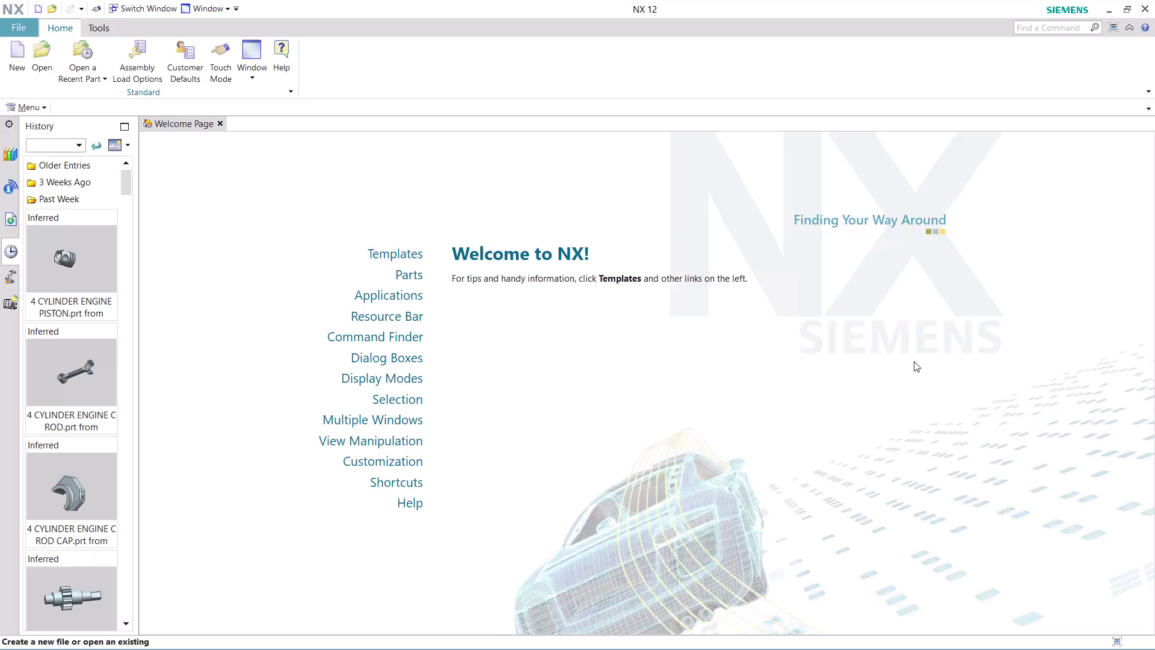
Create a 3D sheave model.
Find Record Journal via the command search 'JORNAL' and acknowledge the recording warning.
click(1062, 25)
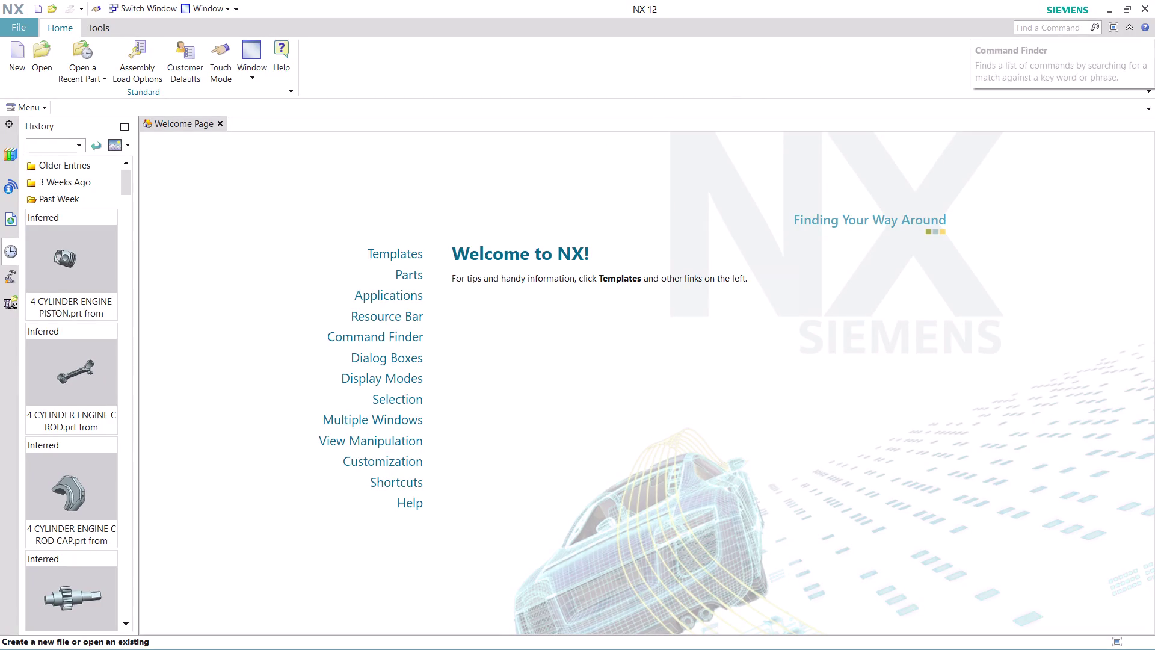
text(JO)
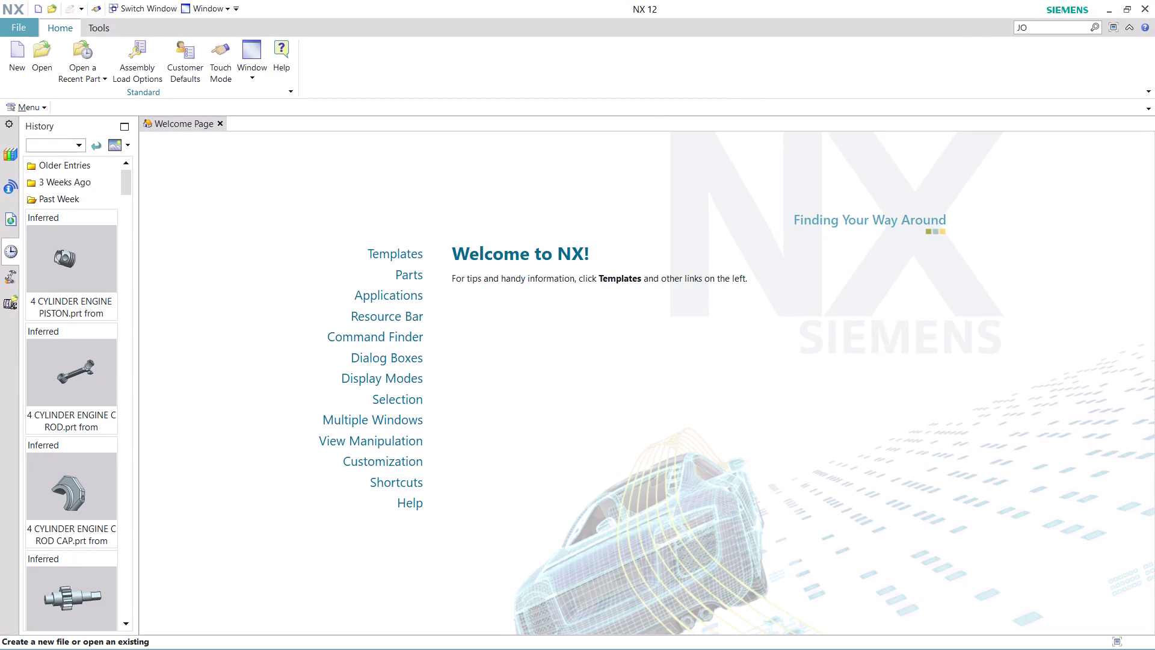
text(RNAL)
key(Return)
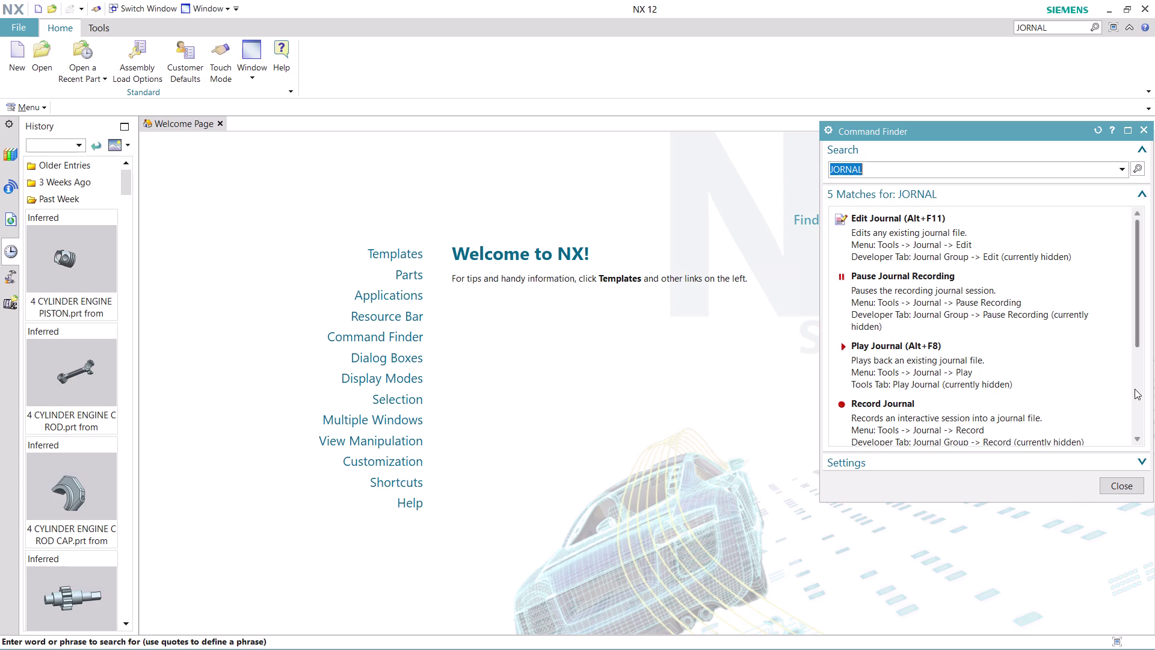
scroll(down, 3)
click(932, 353)
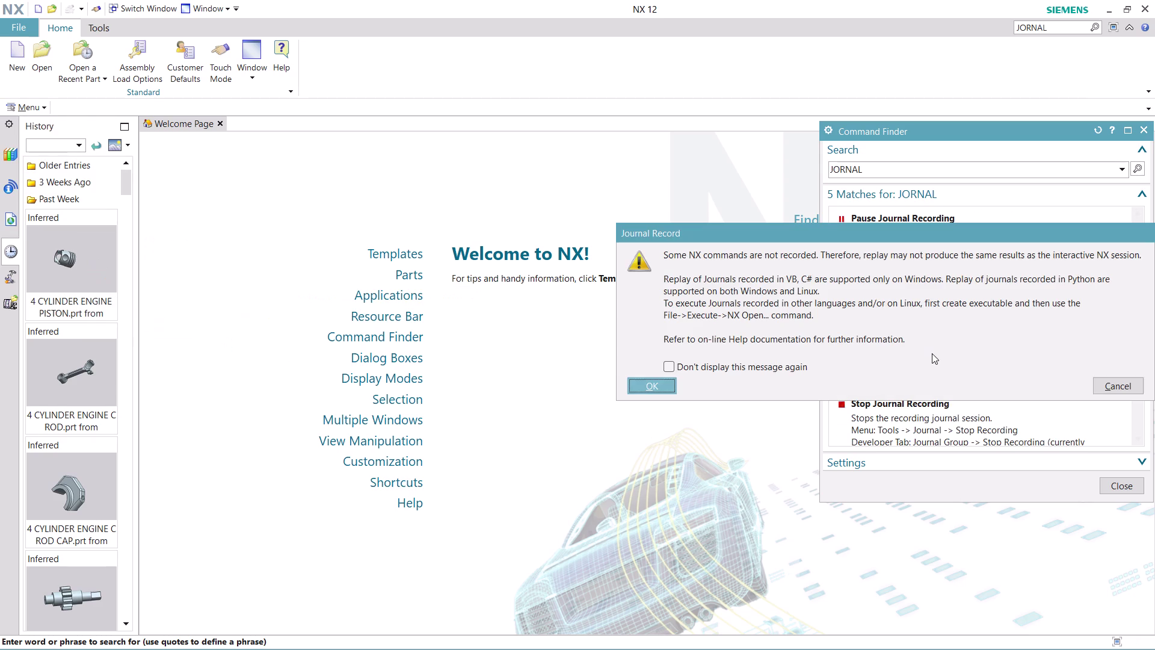
click(634, 389)
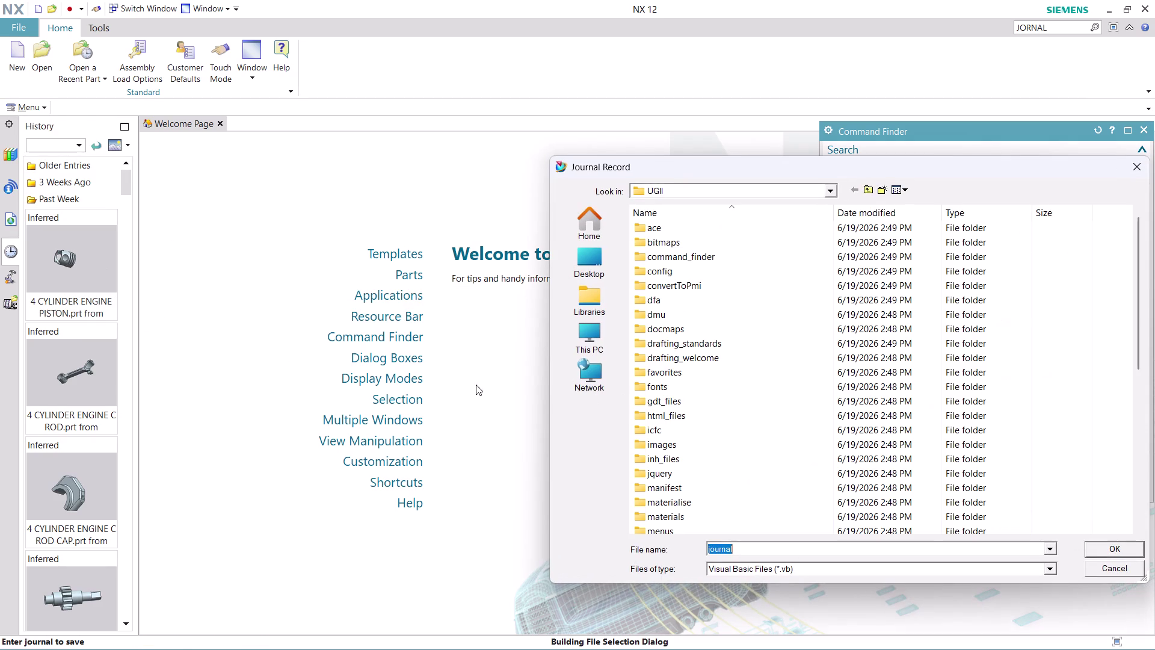
Save the journal as 'ASSEMBLY 11 PART 1' in Desktop's nx-cad drawing files folder.
click(600, 254)
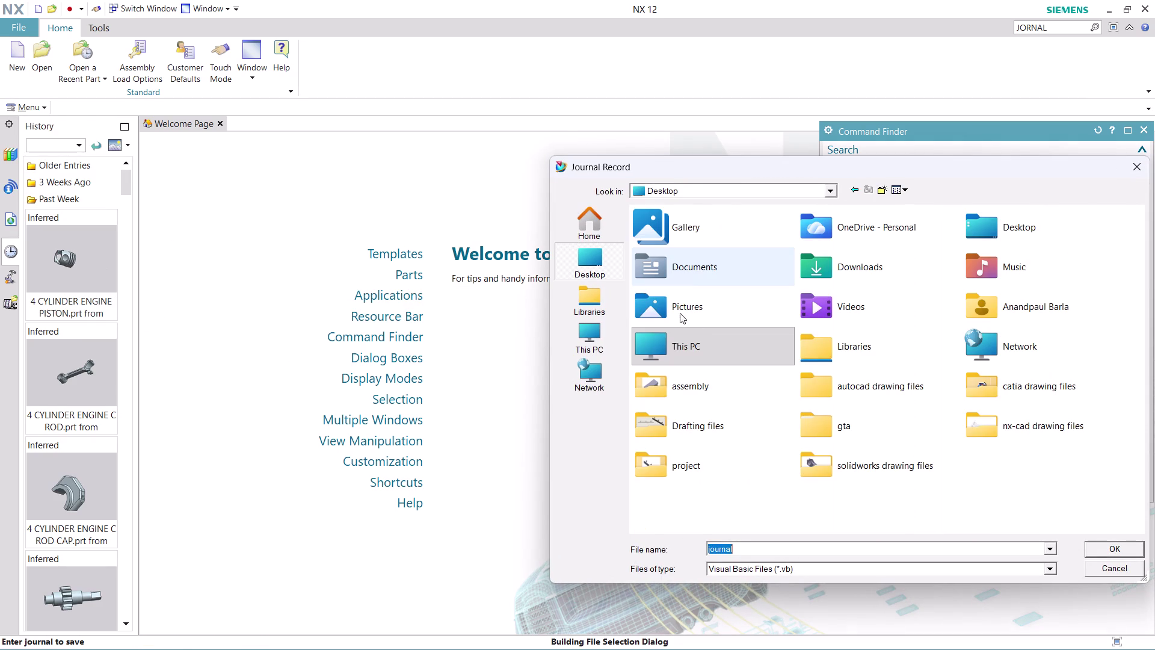
double_click(1058, 420)
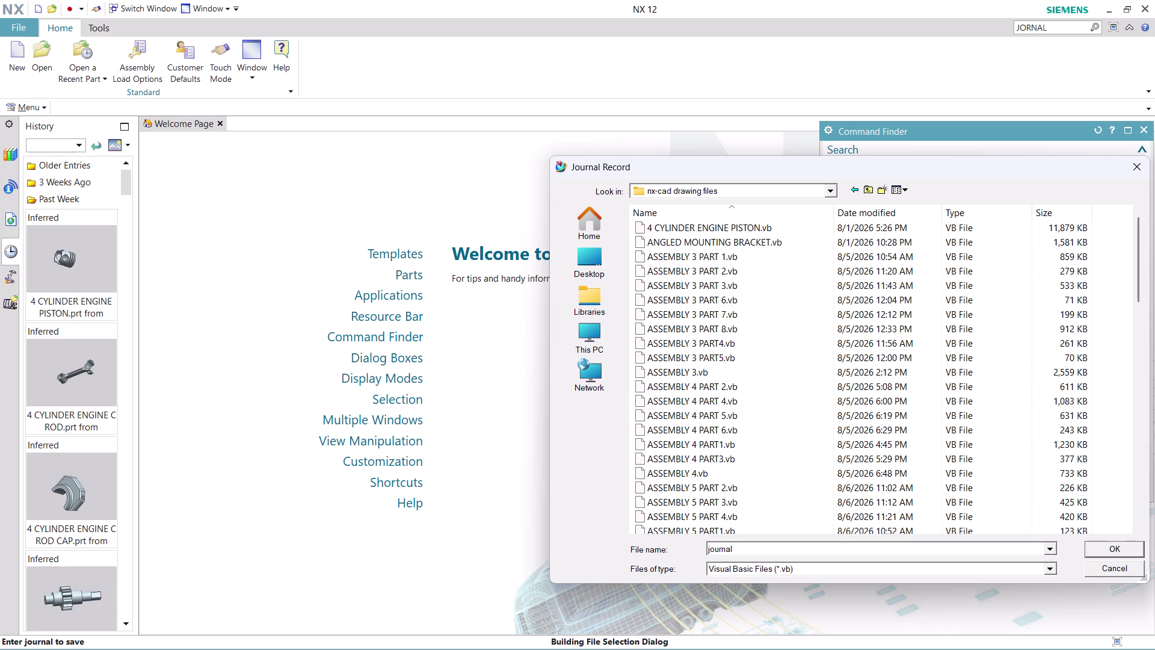
click(756, 546)
text(ASS)
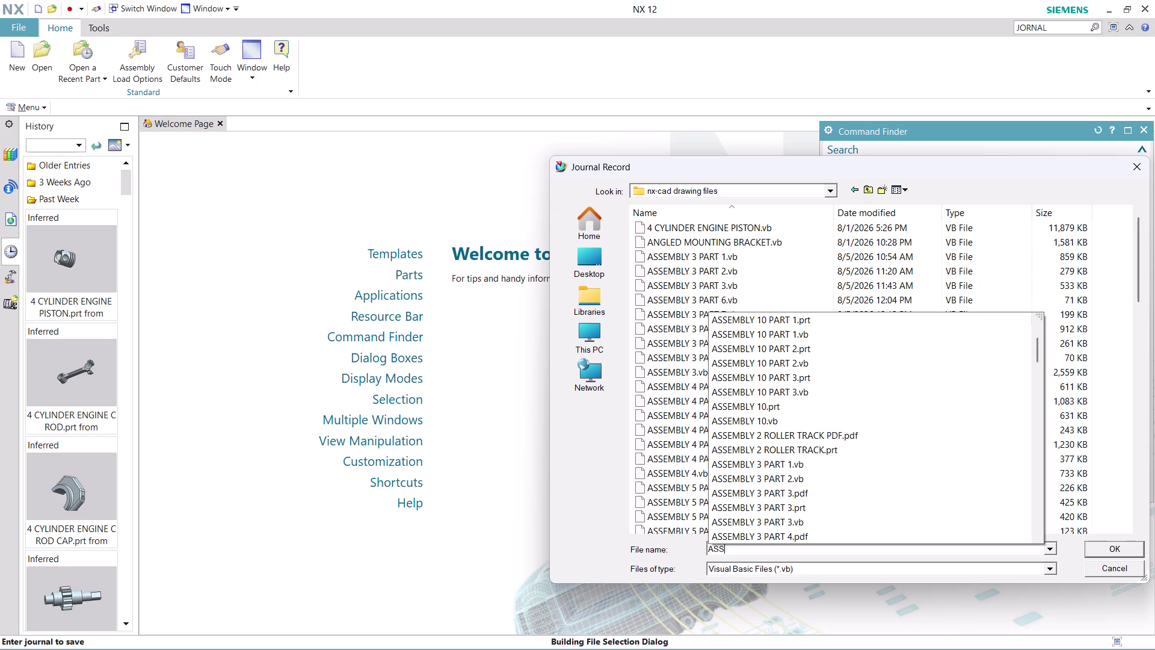
text(EMBLY)
key(space)
text(11)
key(space)
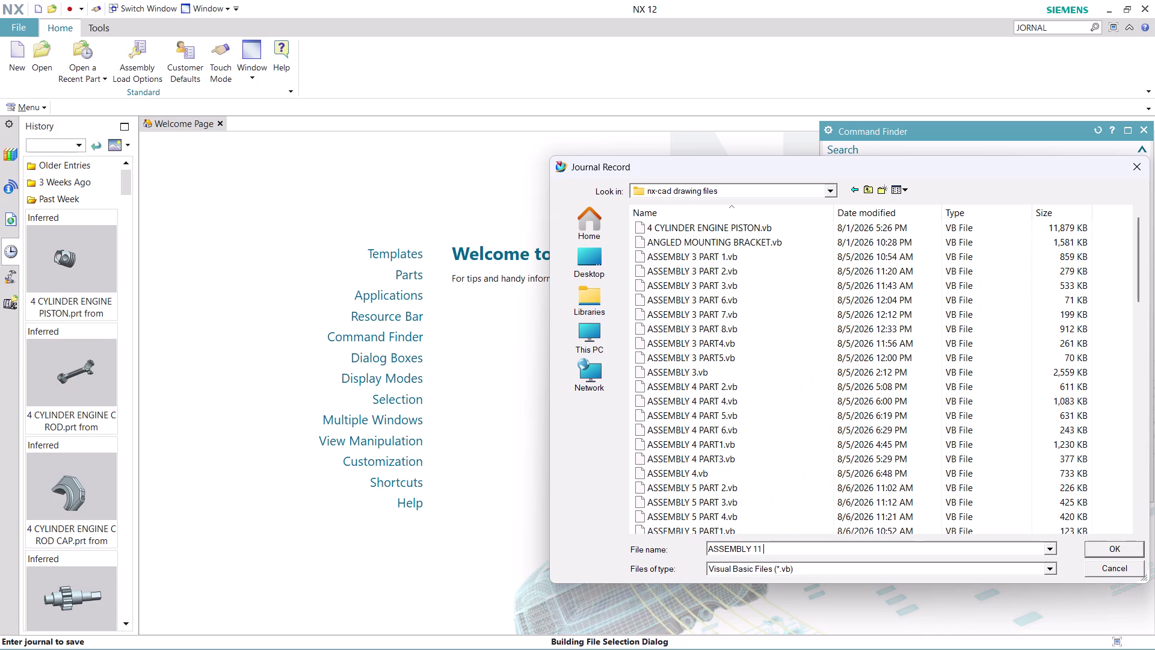
text(PART)
key(space)
key(1)
key(Return)
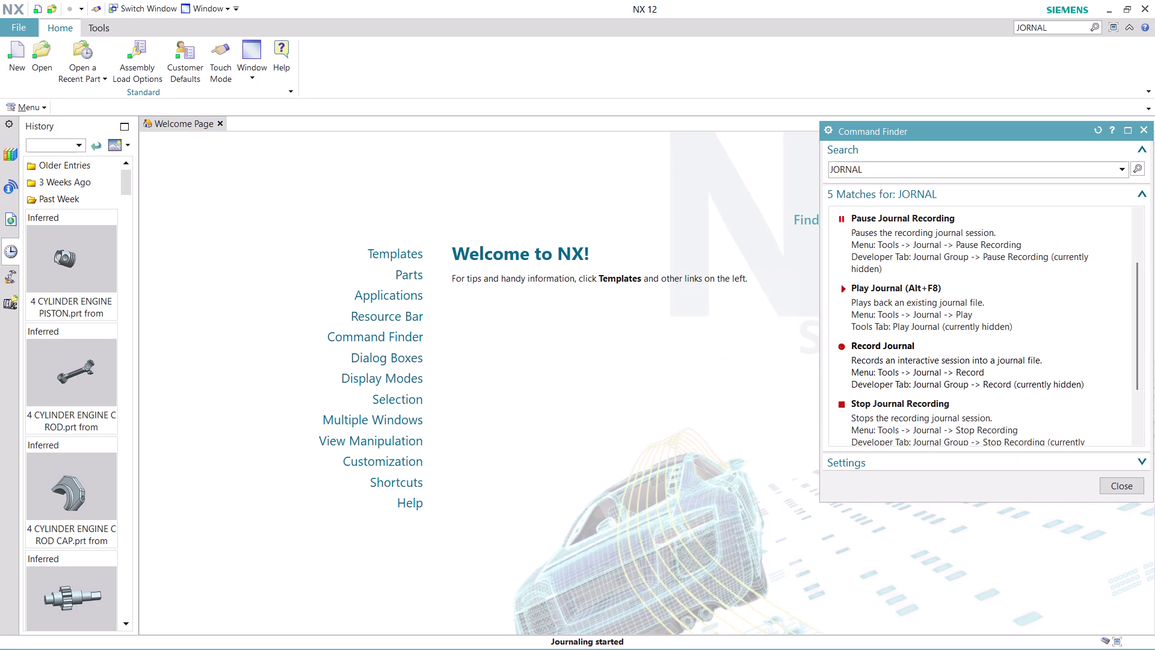
click(1121, 483)
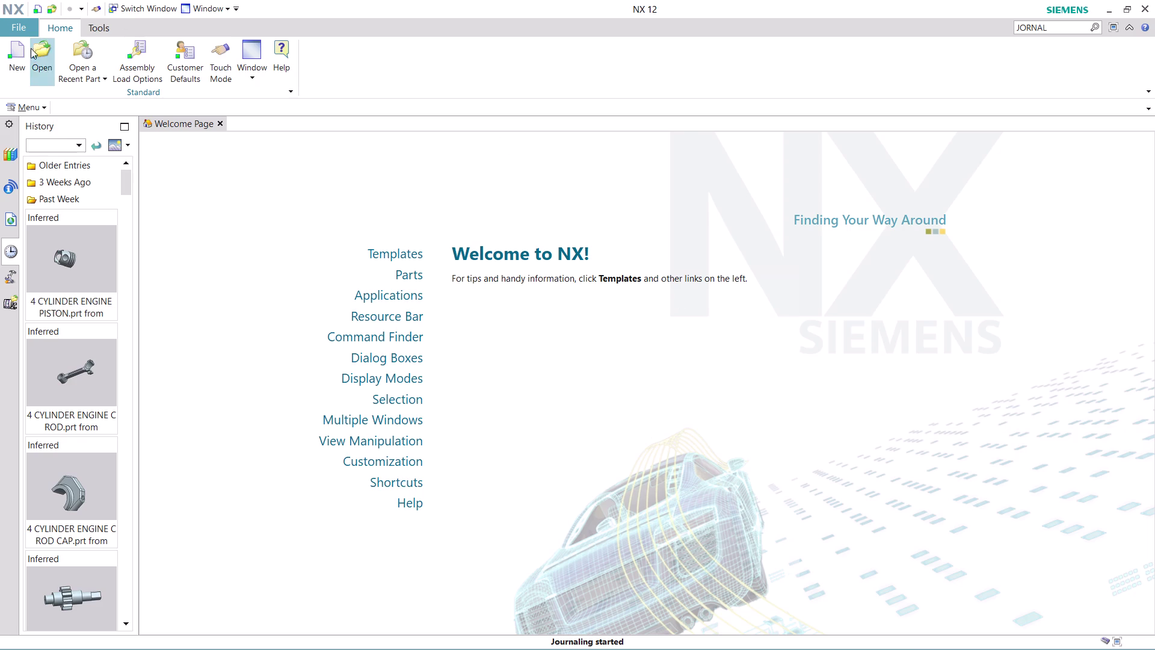
Create a new millimetre part, model1.prt, from the Model template.
click(13, 65)
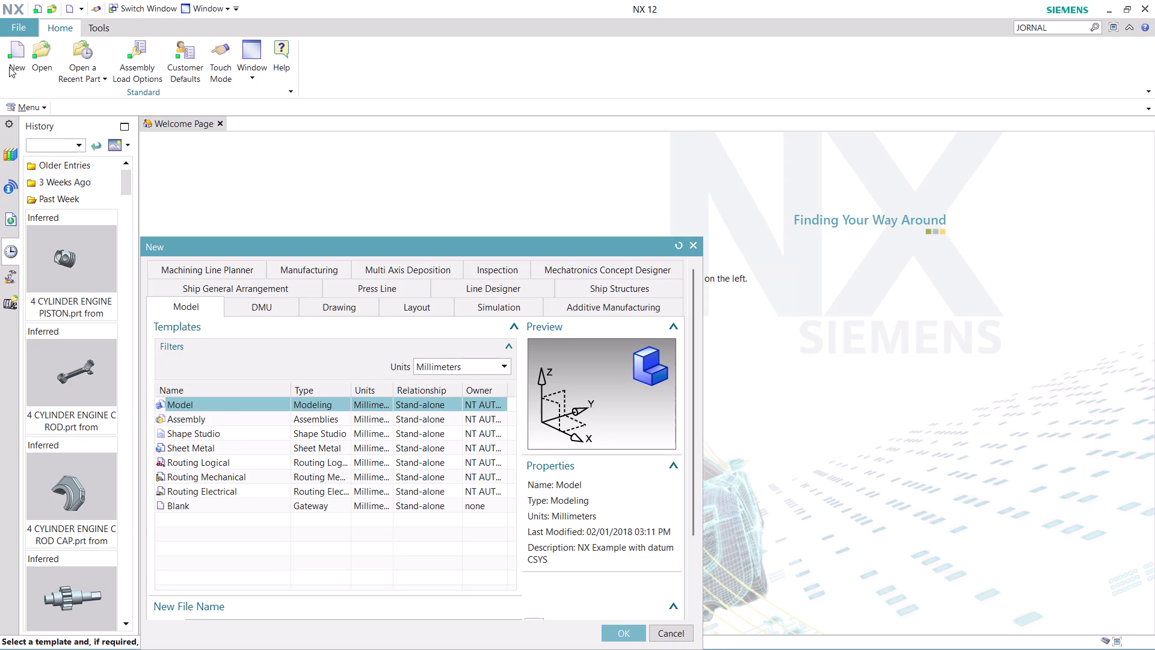
click(628, 632)
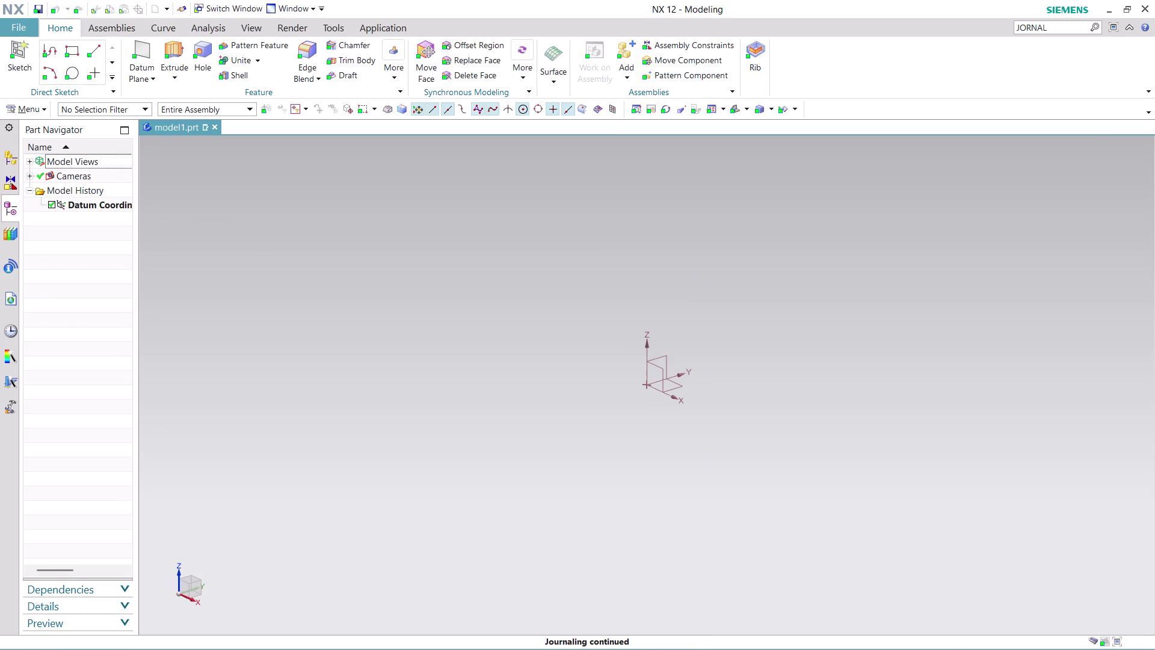
click(36, 113)
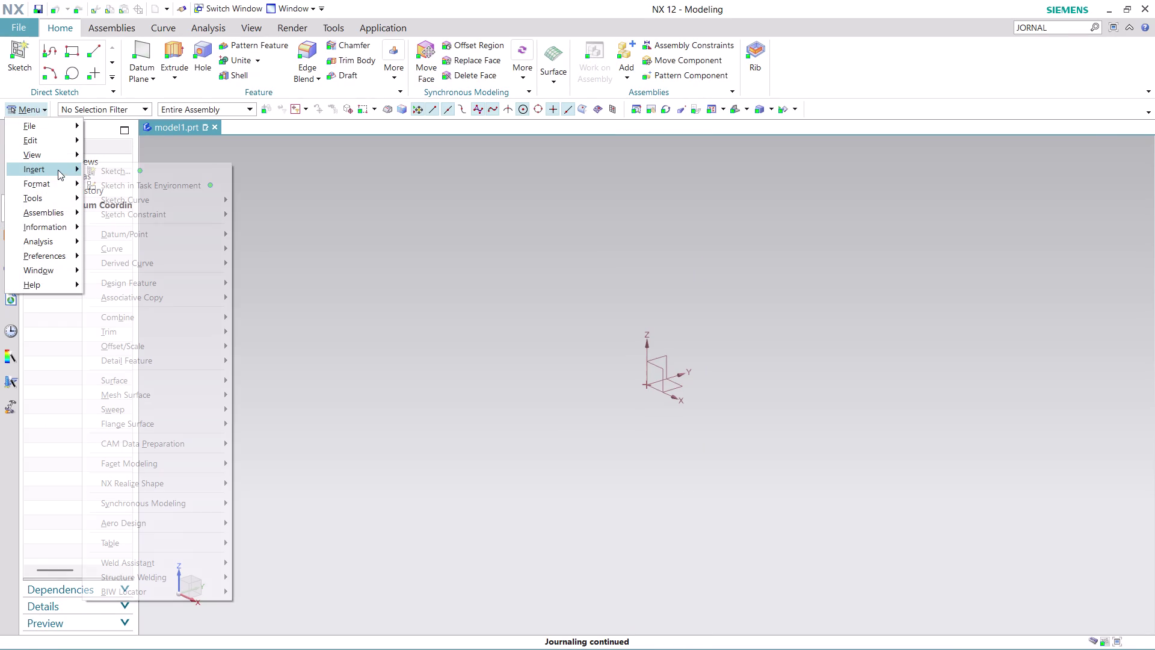
Create a sketch on the XY plane with its origin at the datum origin.
click(137, 181)
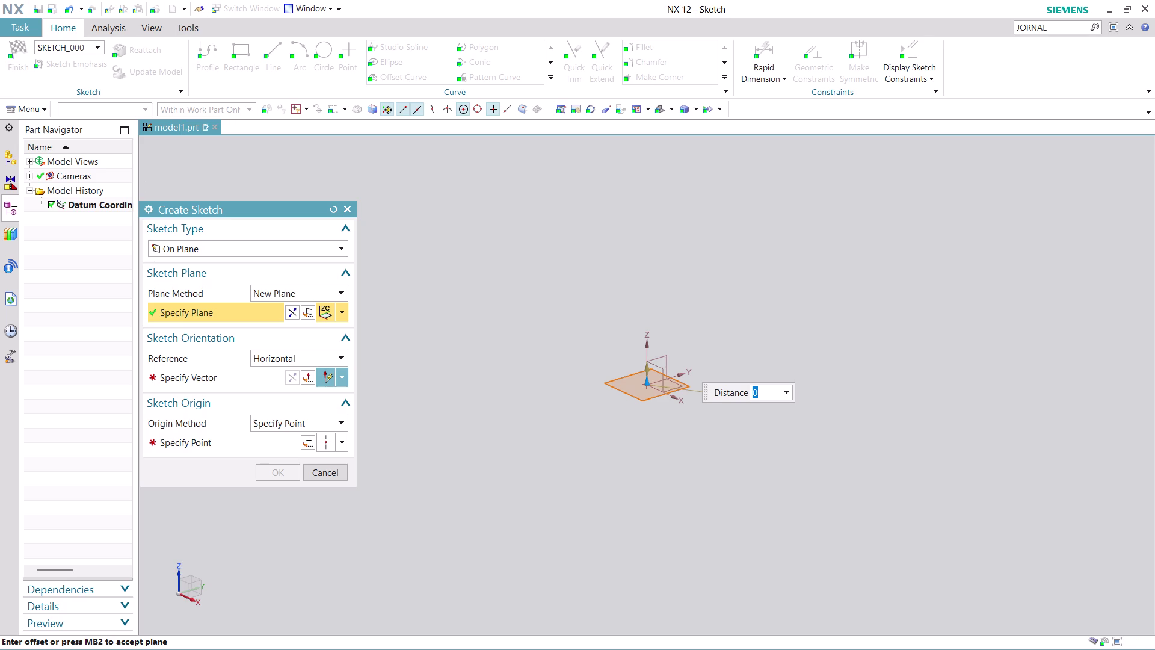
click(346, 306)
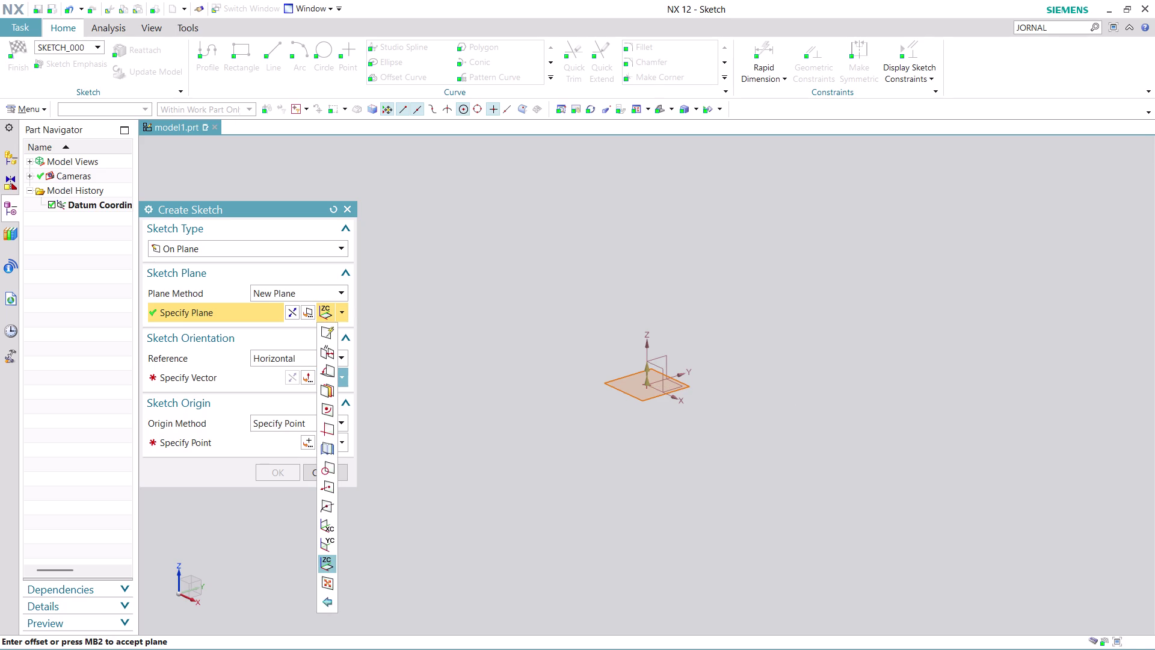
click(229, 382)
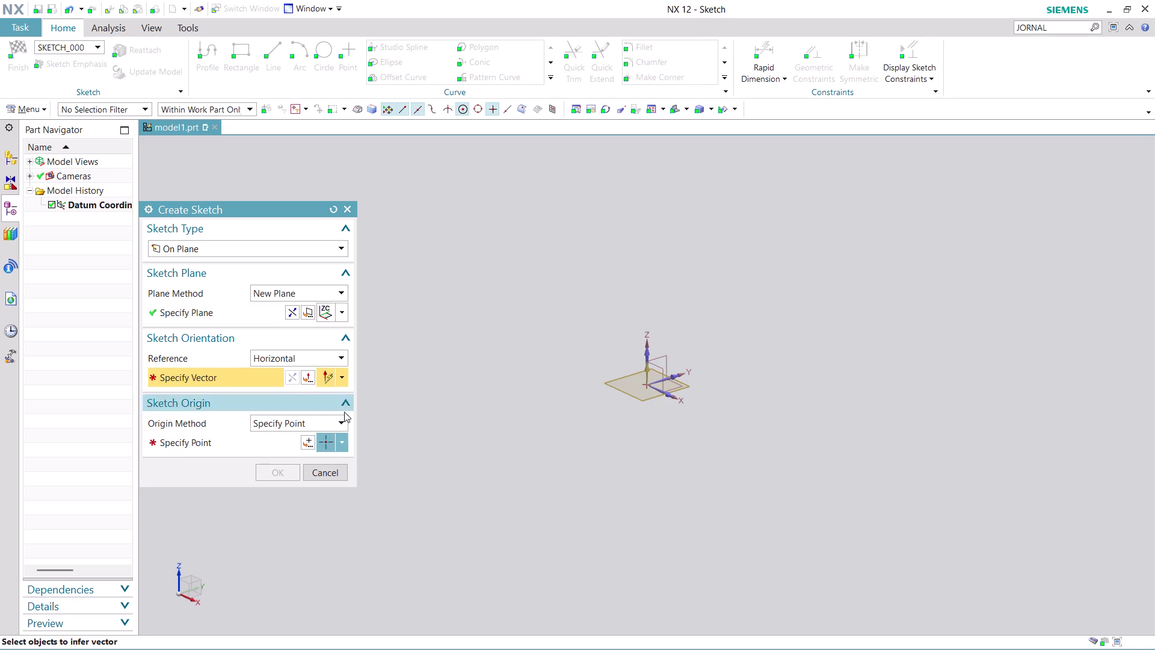
click(677, 376)
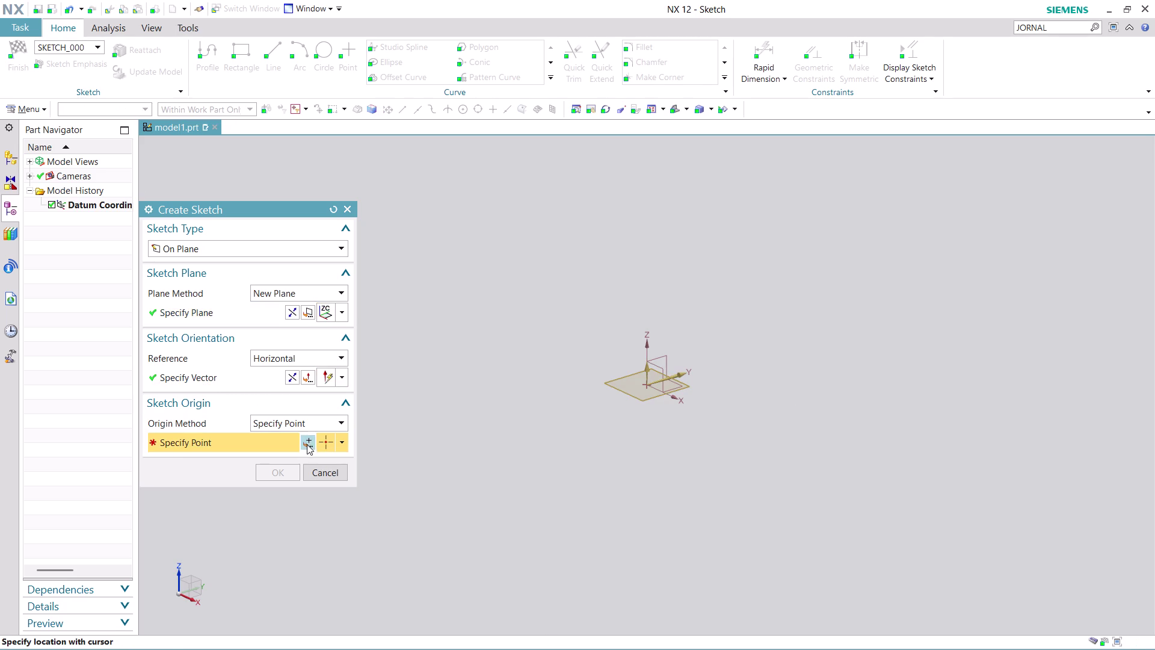
click(306, 443)
click(287, 460)
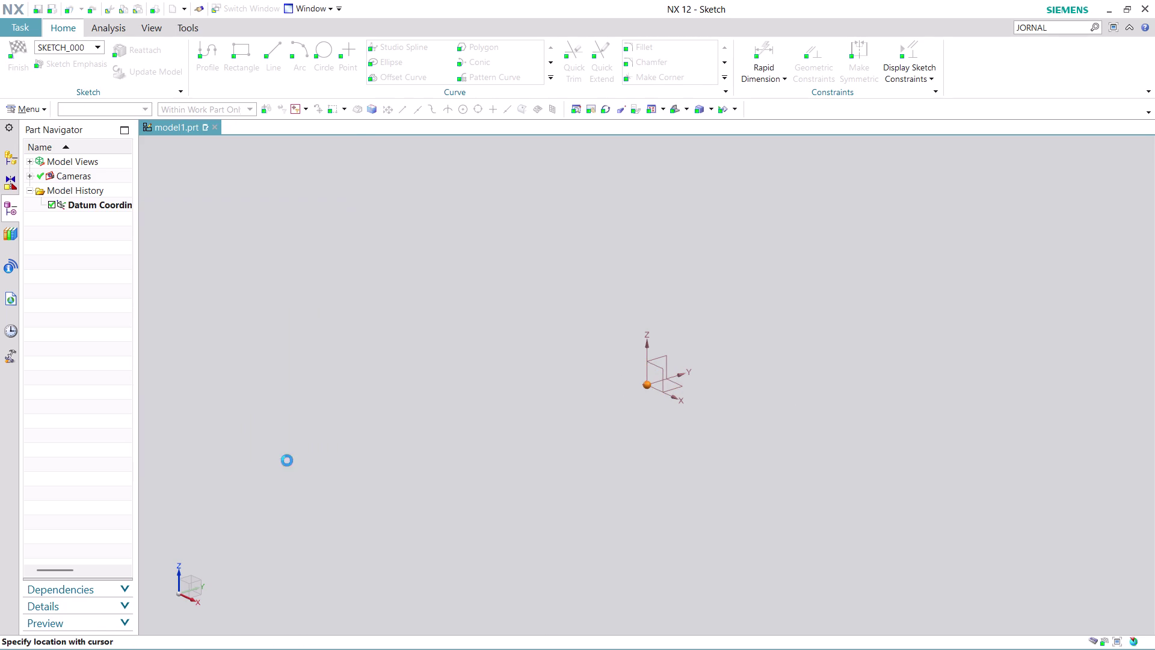
click(272, 475)
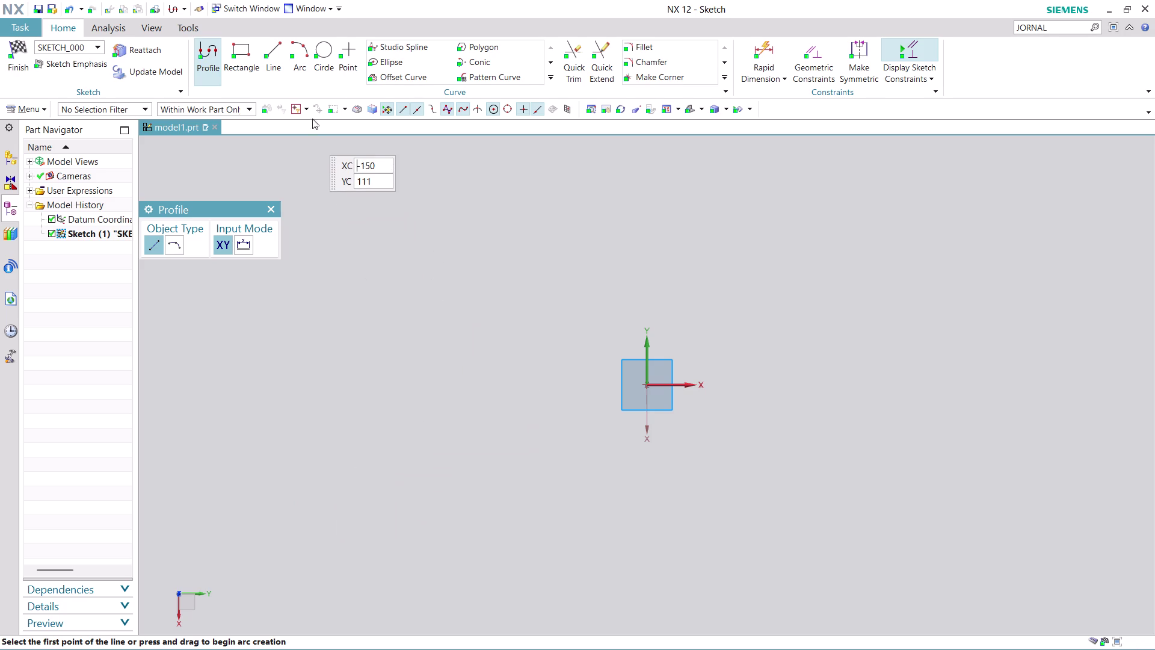
click(323, 56)
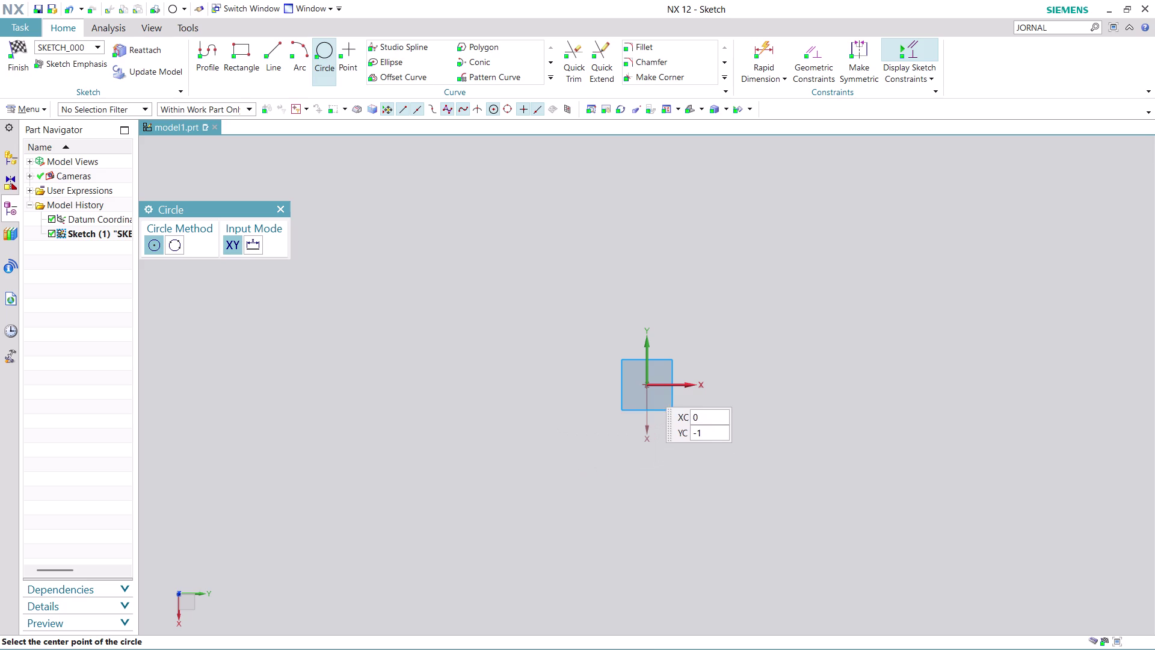
Draw concentric circles of diameter 170 and 176 at the origin and finish the sketch.
click(647, 384)
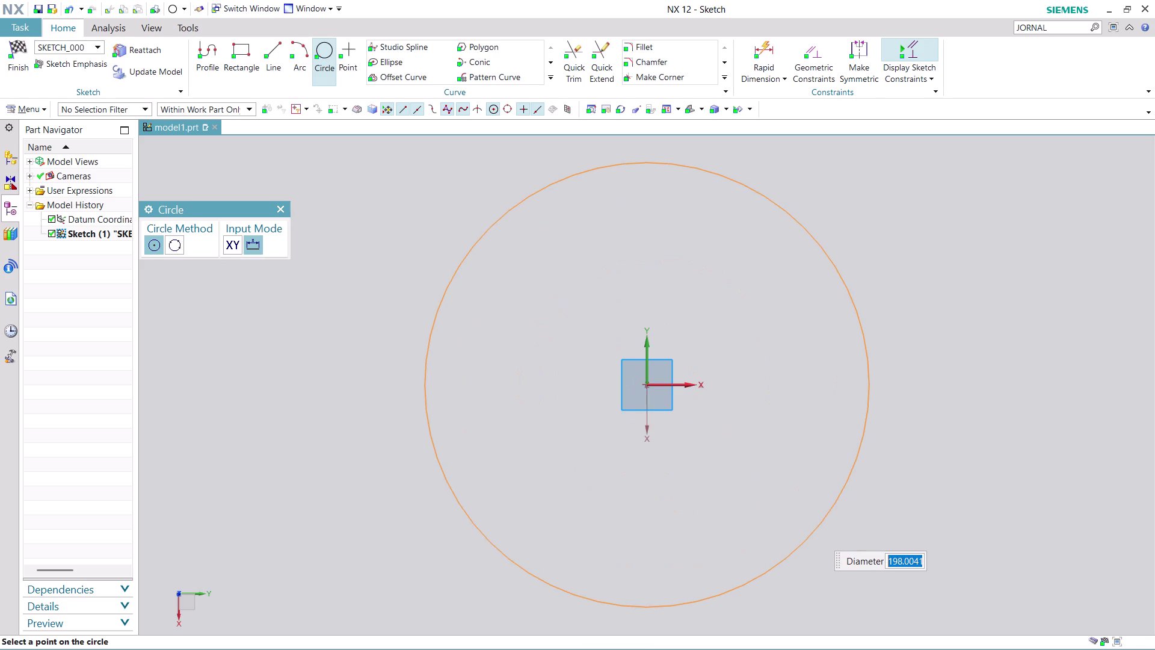
text(170)
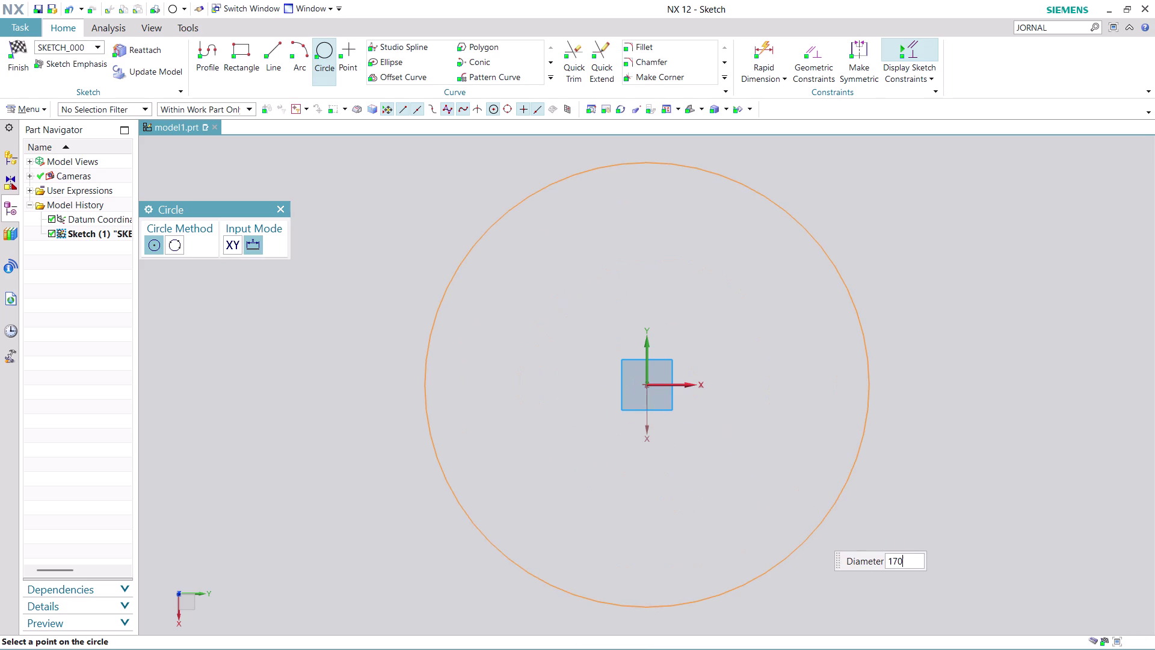
key(Return)
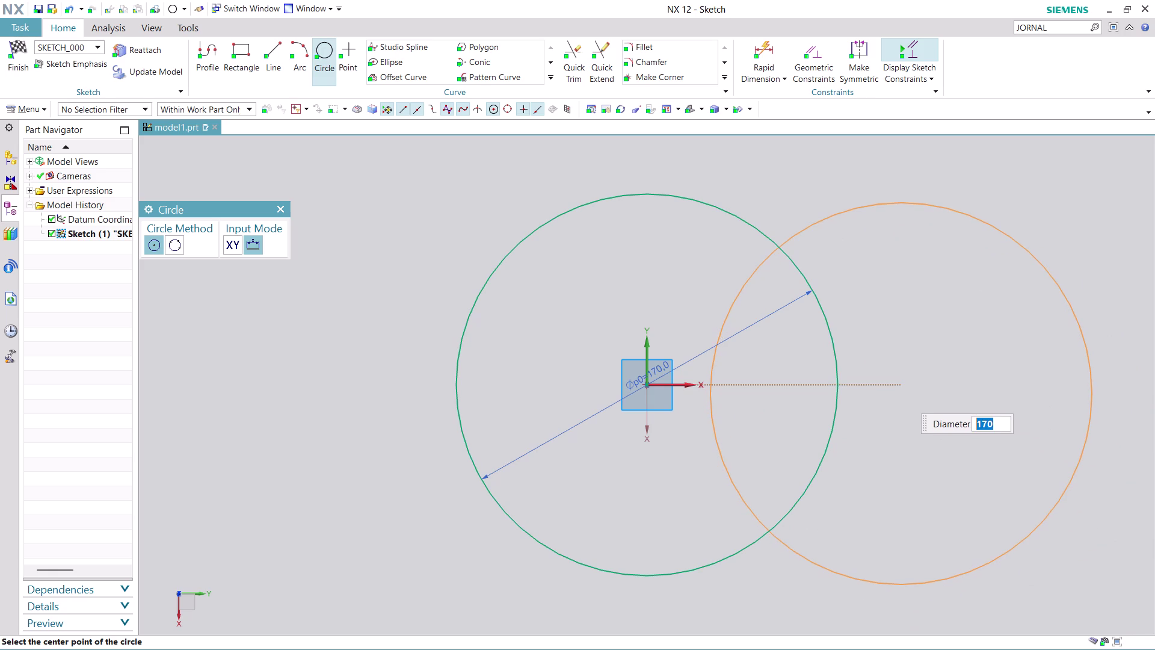
key(1)
text(76)
key(Return)
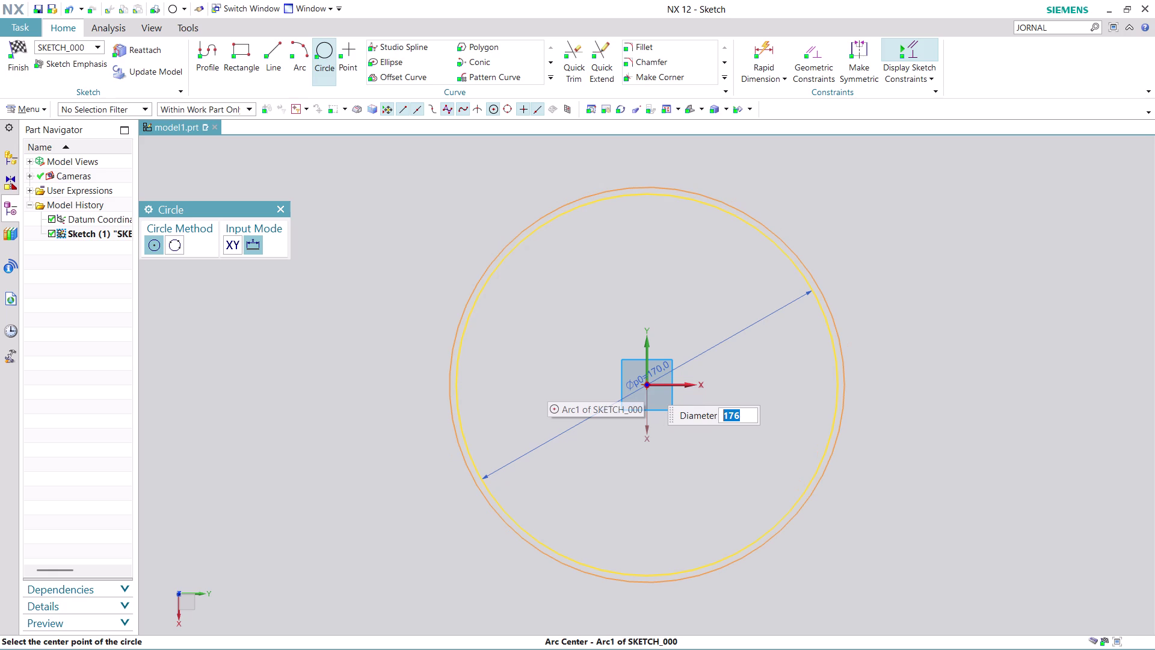
click(646, 383)
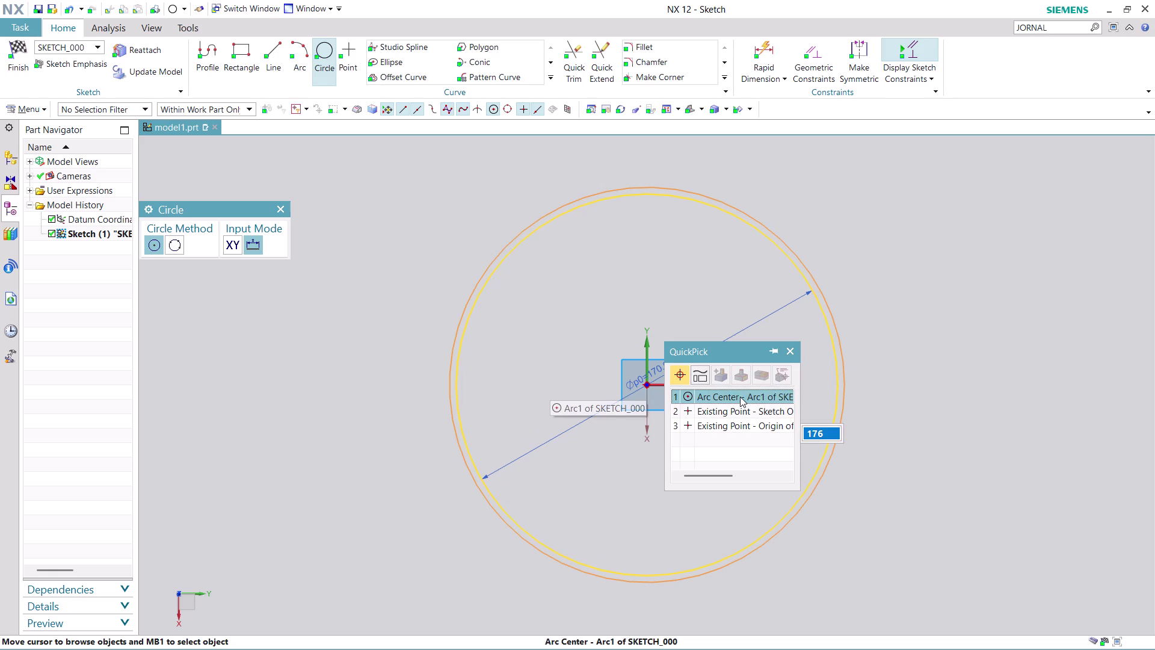
click(740, 396)
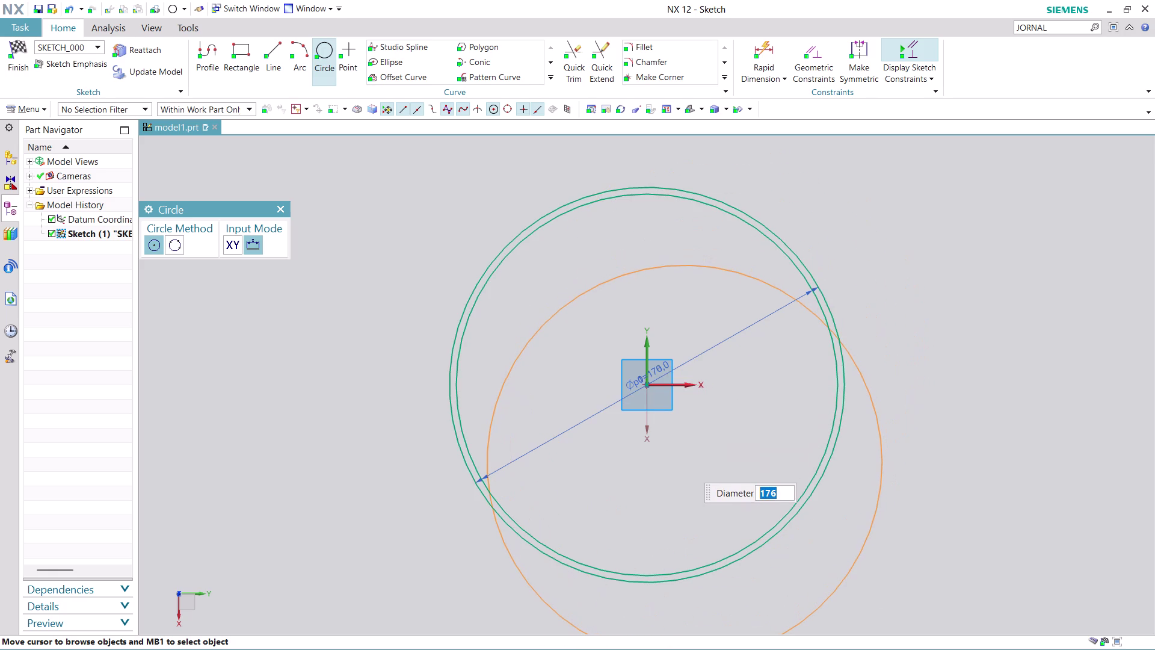
key(Escape)
key(Escape)
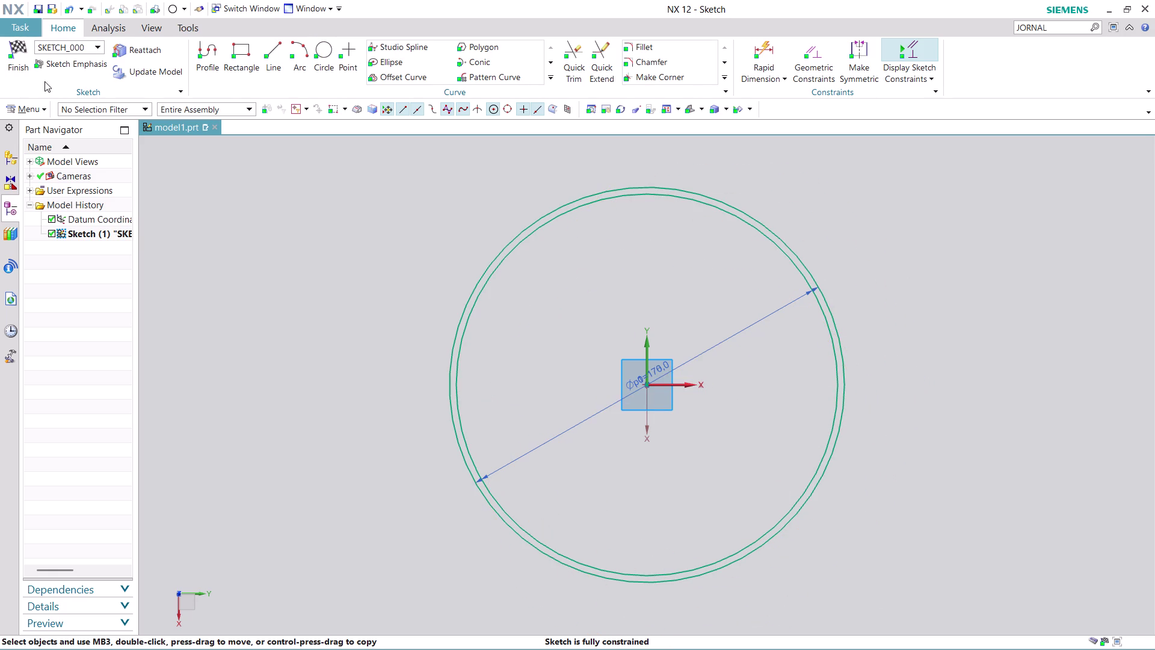
click(24, 70)
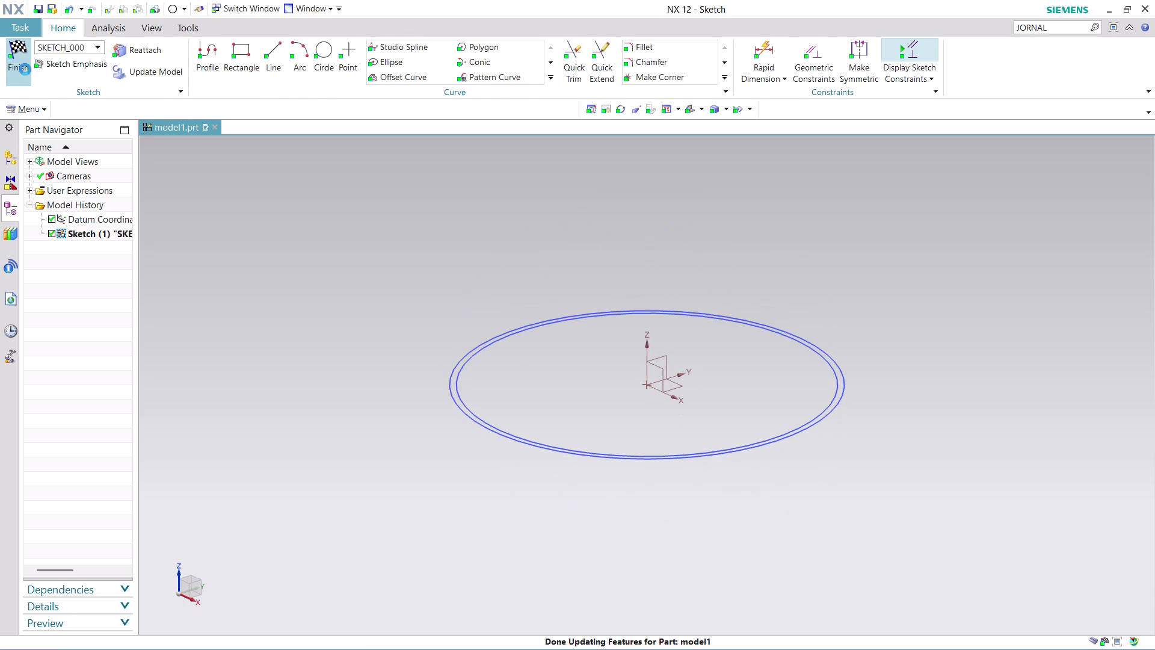
click(169, 48)
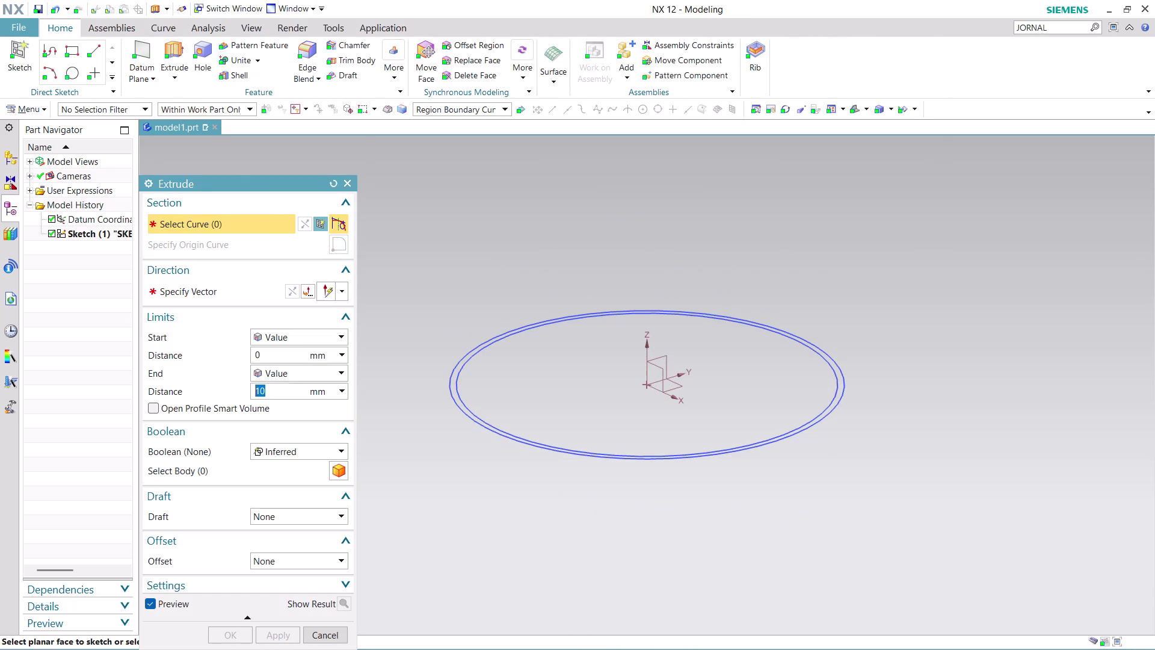
Select the Ø170 inner circle and set the extrusion end to Symmetric Value.
middle_drag(761, 239, 734, 309)
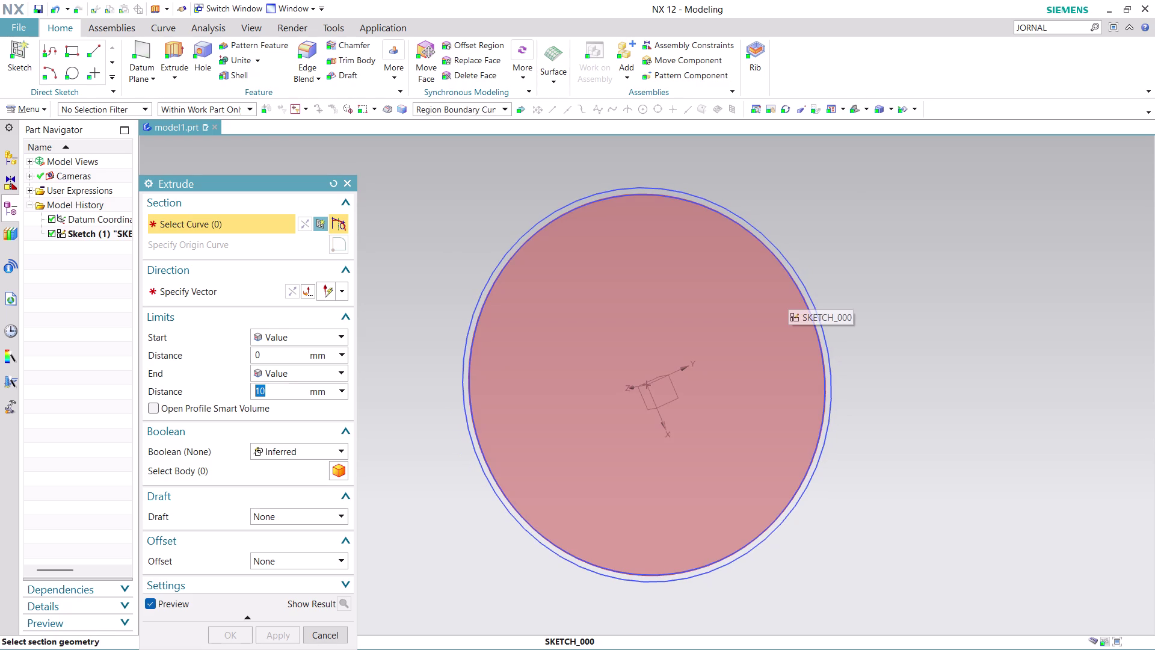
click(789, 293)
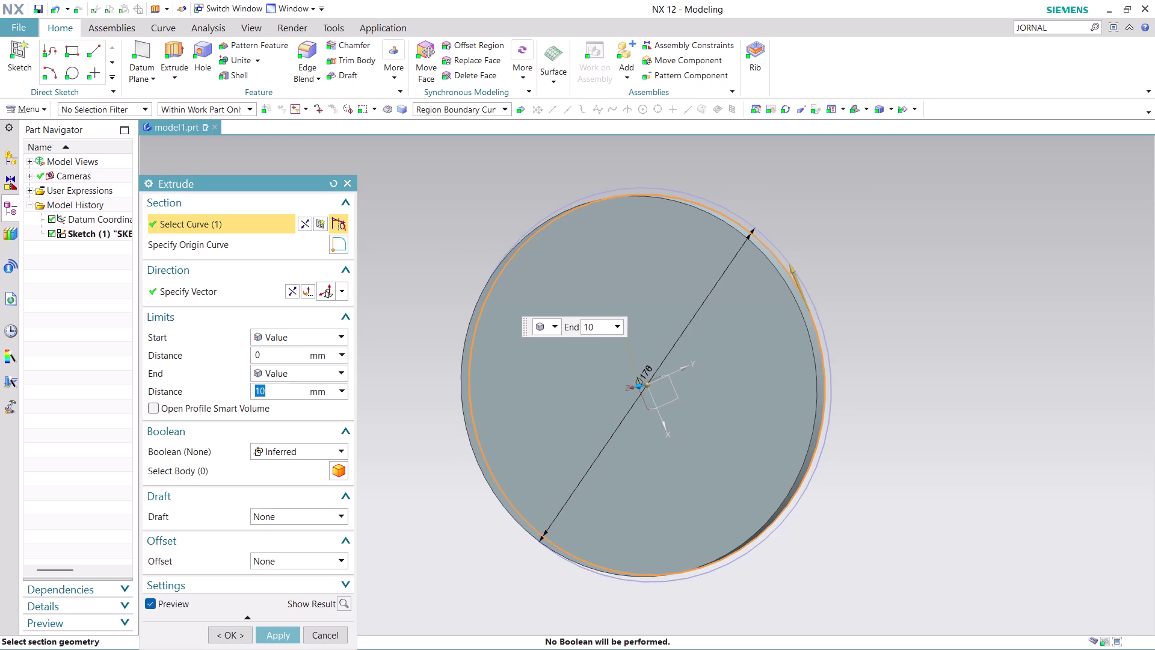
click(341, 370)
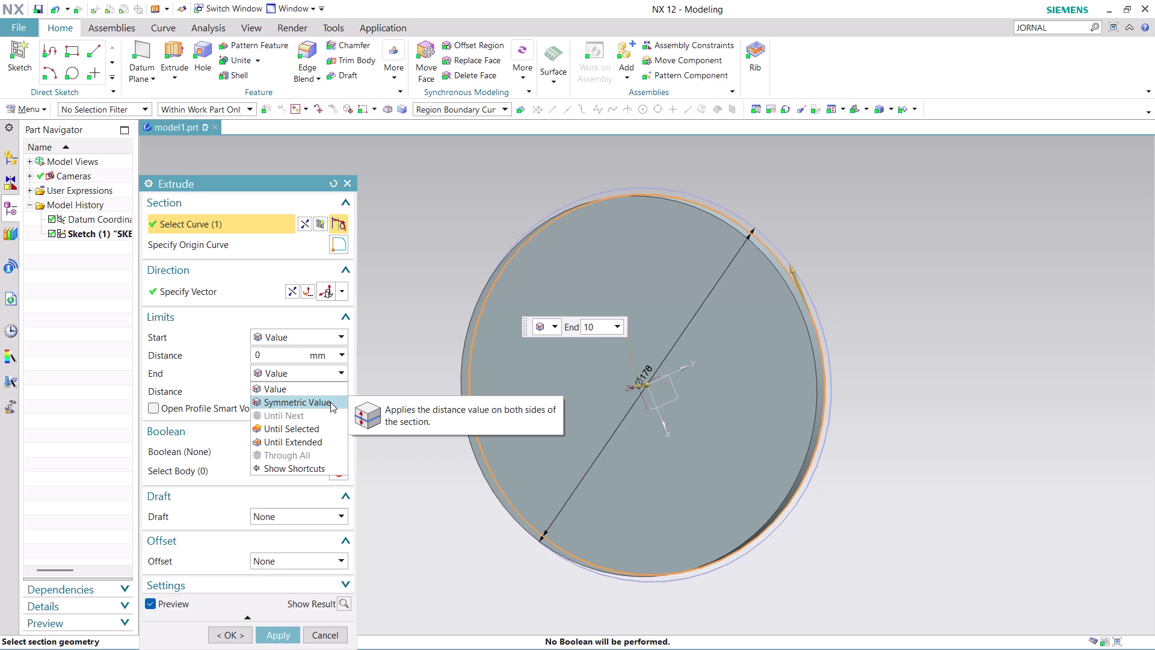
click(330, 402)
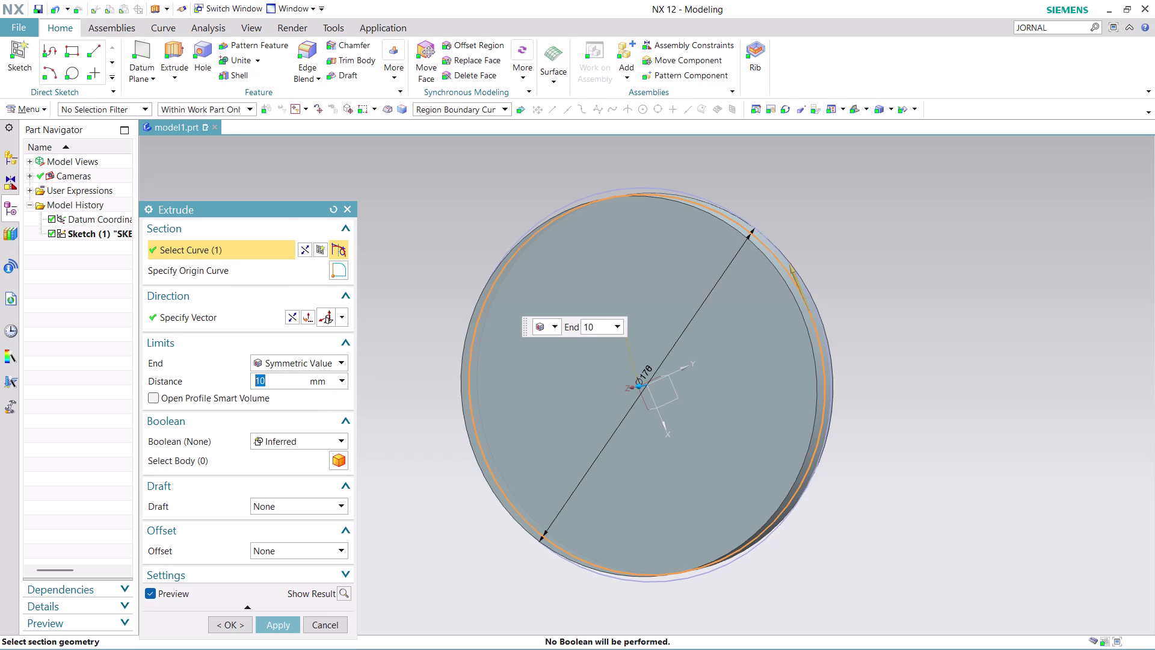
Set the symmetric distance to 42/2 and apply the disc extrusion.
double_click(290, 382)
text(30)
key(slash)
key(2)
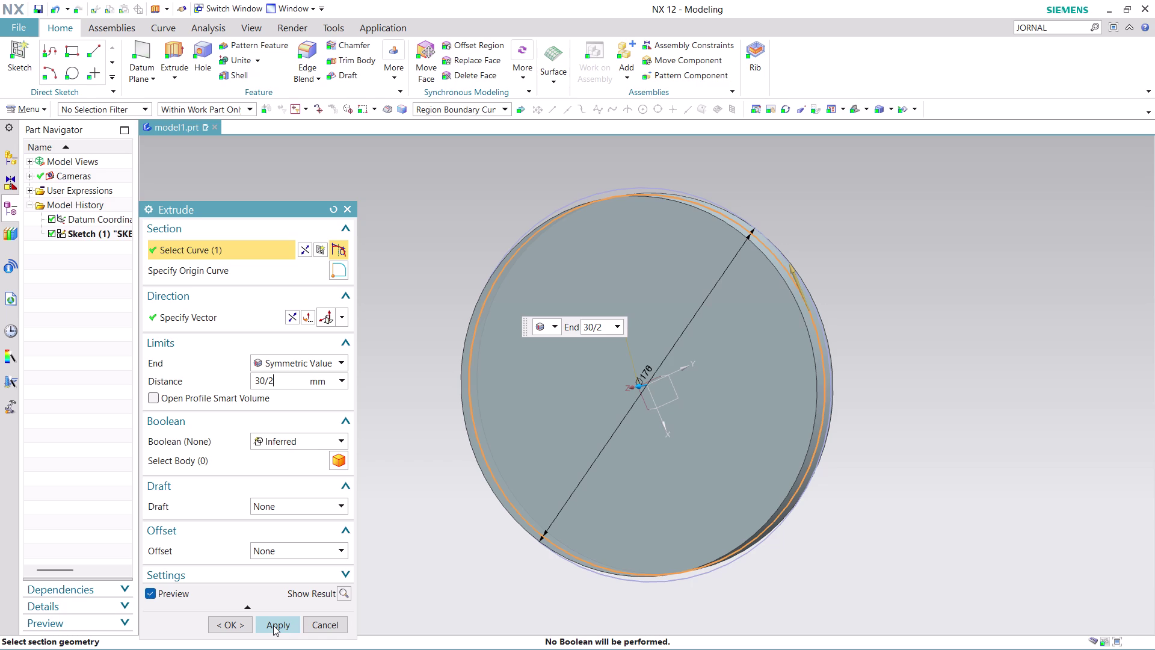
click(286, 373)
double_click(286, 379)
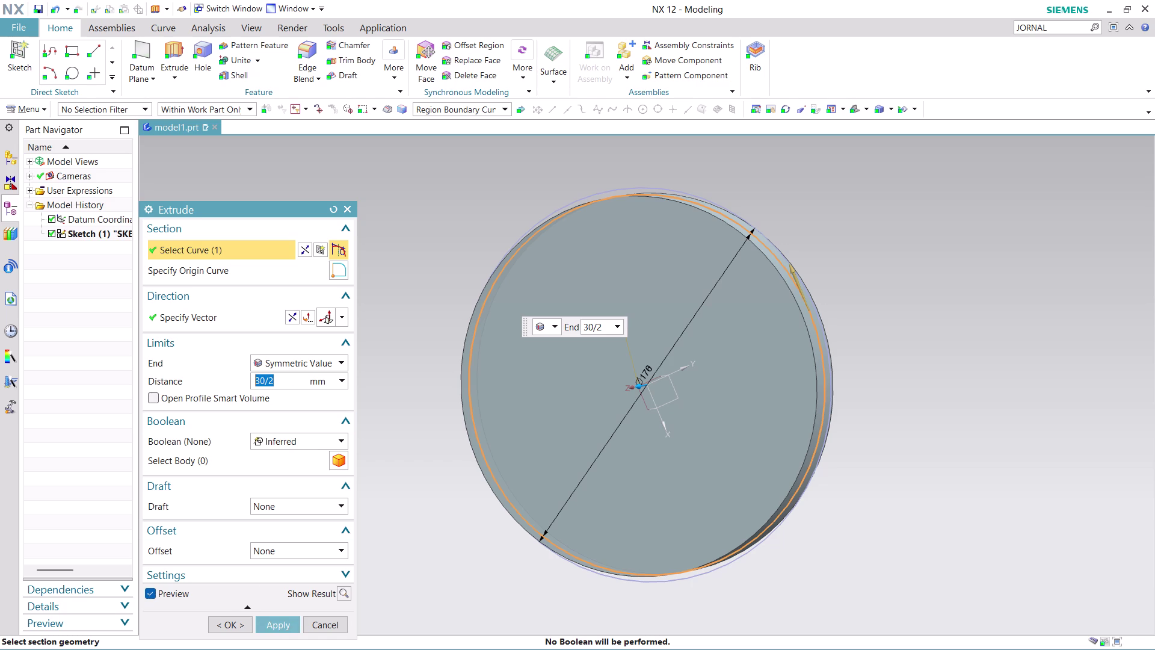
text(42/)
key(2)
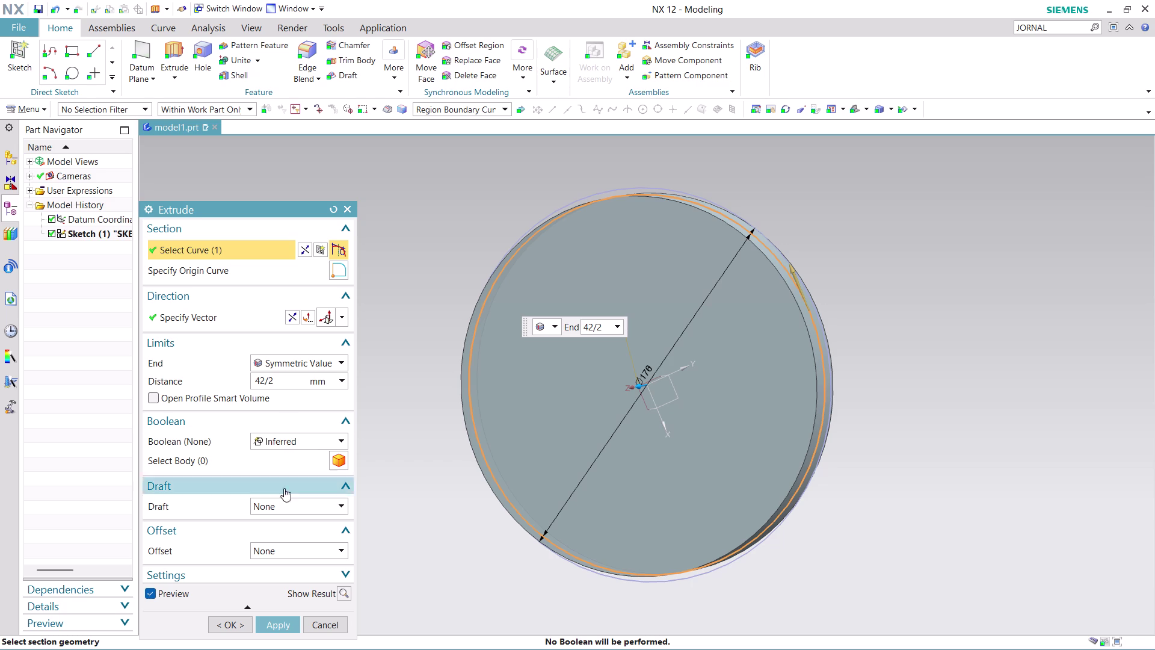
click(287, 624)
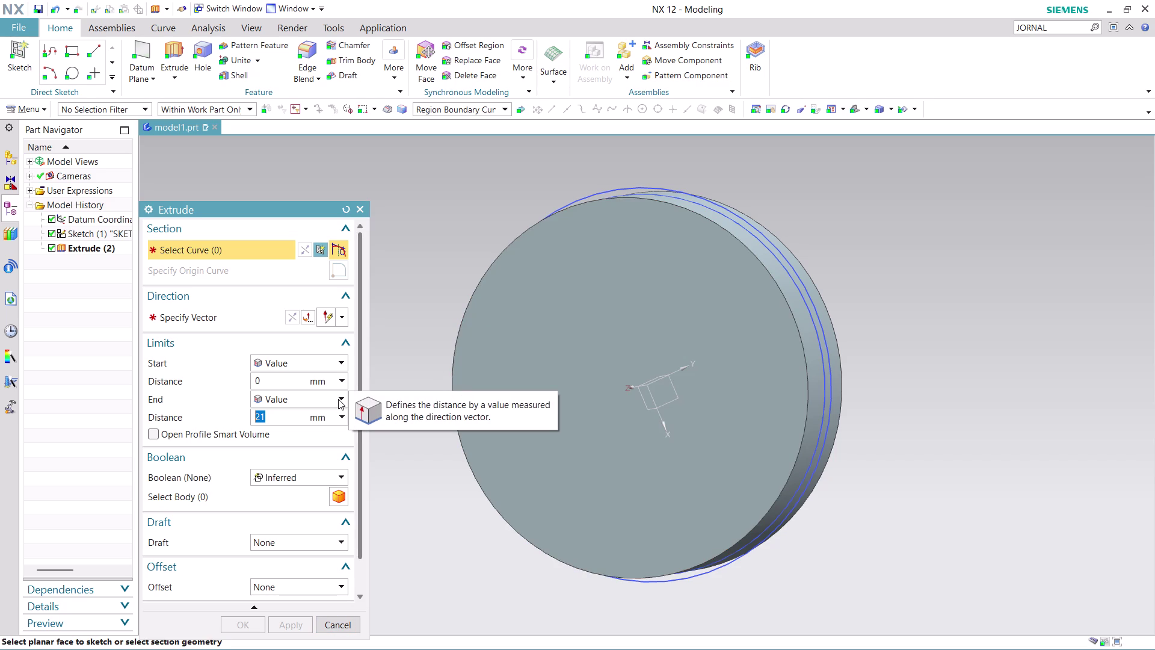
Pick the ring curves through QuickPick, then cancel the extrusion.
click(800, 289)
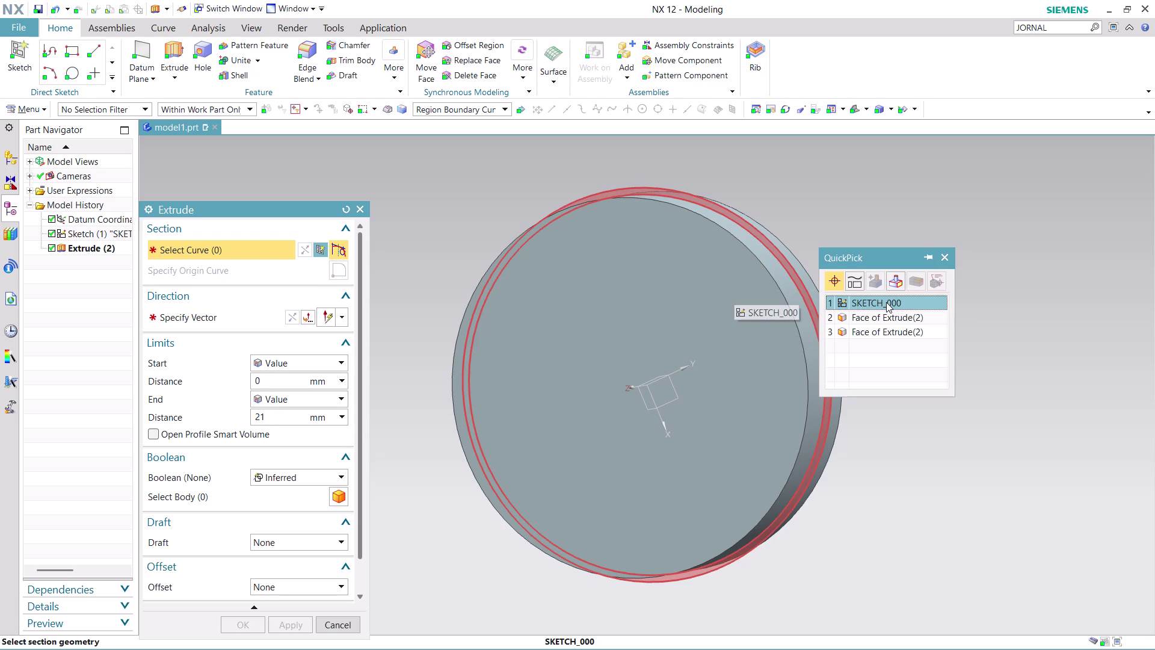
click(886, 302)
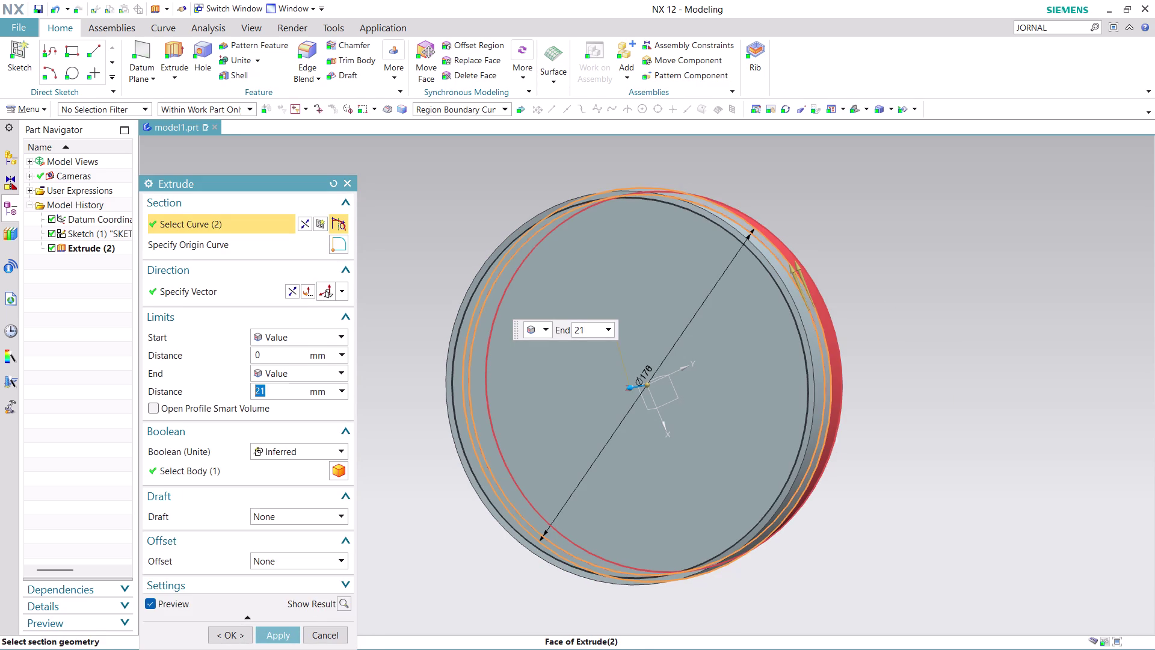
key(Escape)
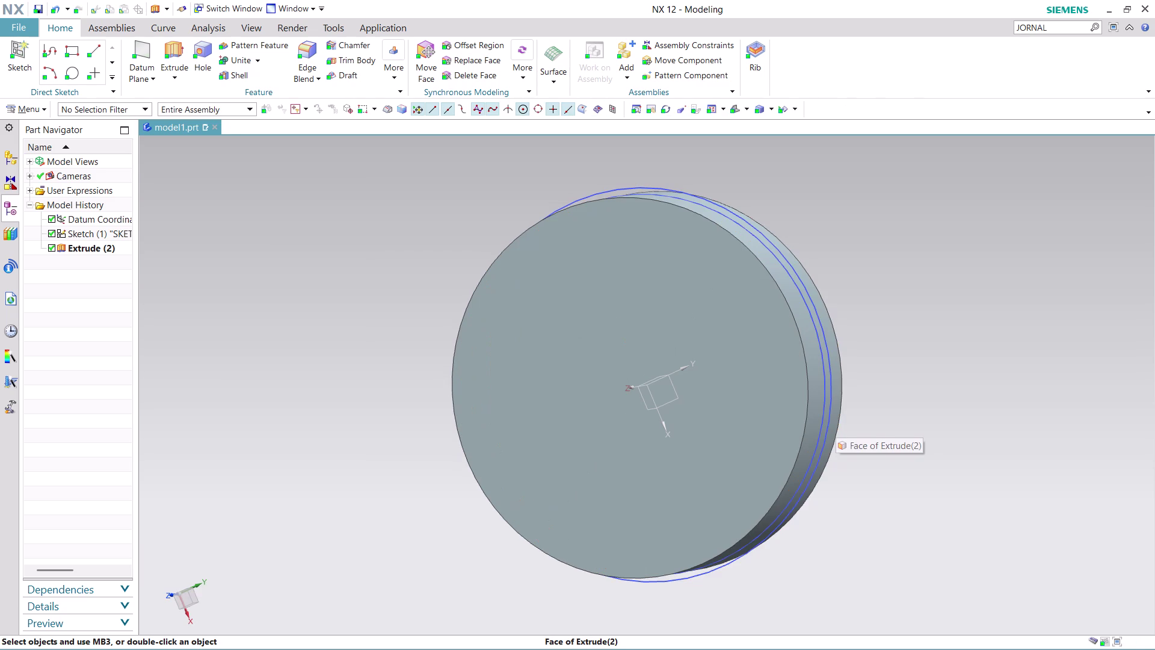
Extrude the ring between the circles symmetrically by 24, united with the disc.
click(165, 52)
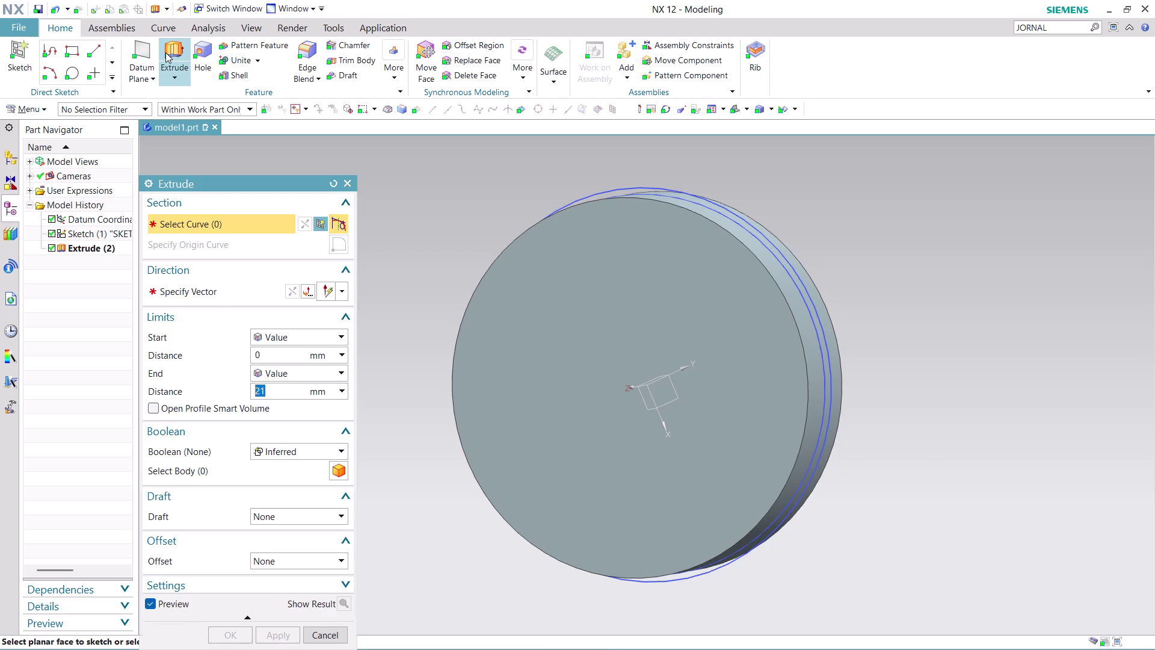
scroll(up, 3)
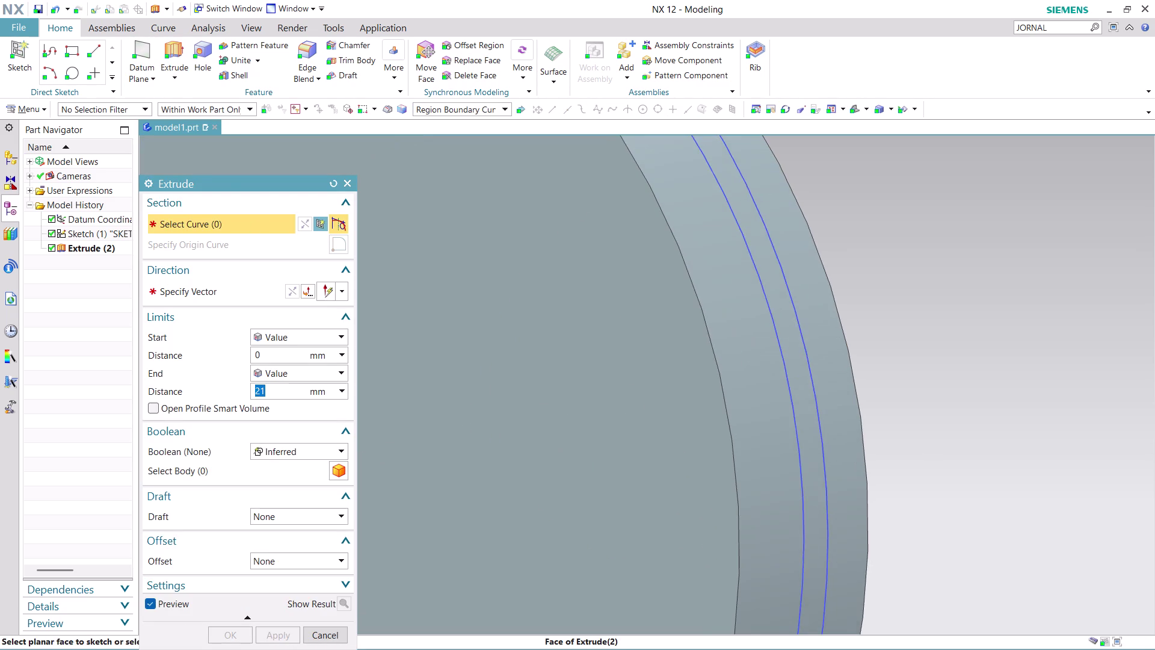
click(794, 353)
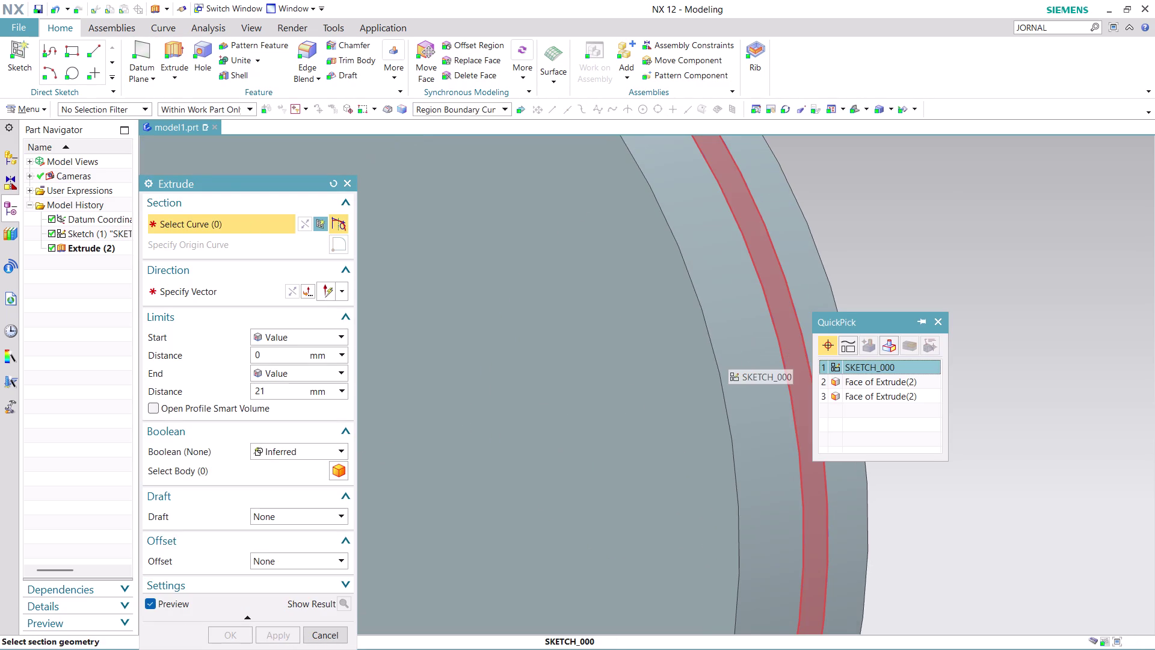
click(871, 366)
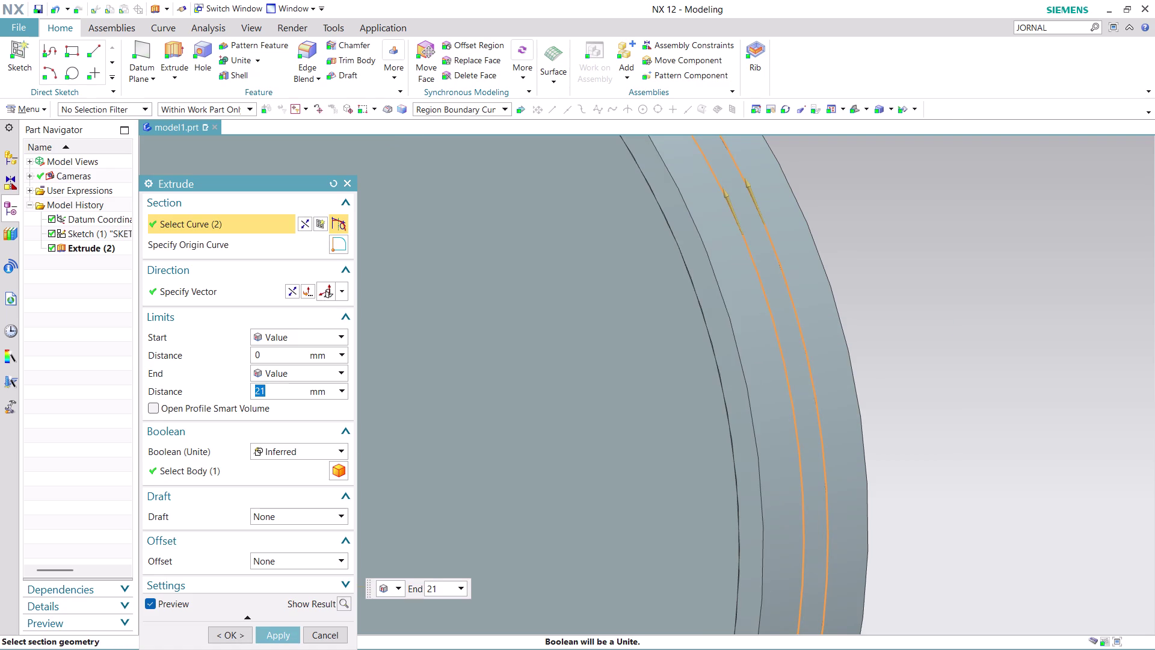
click(335, 370)
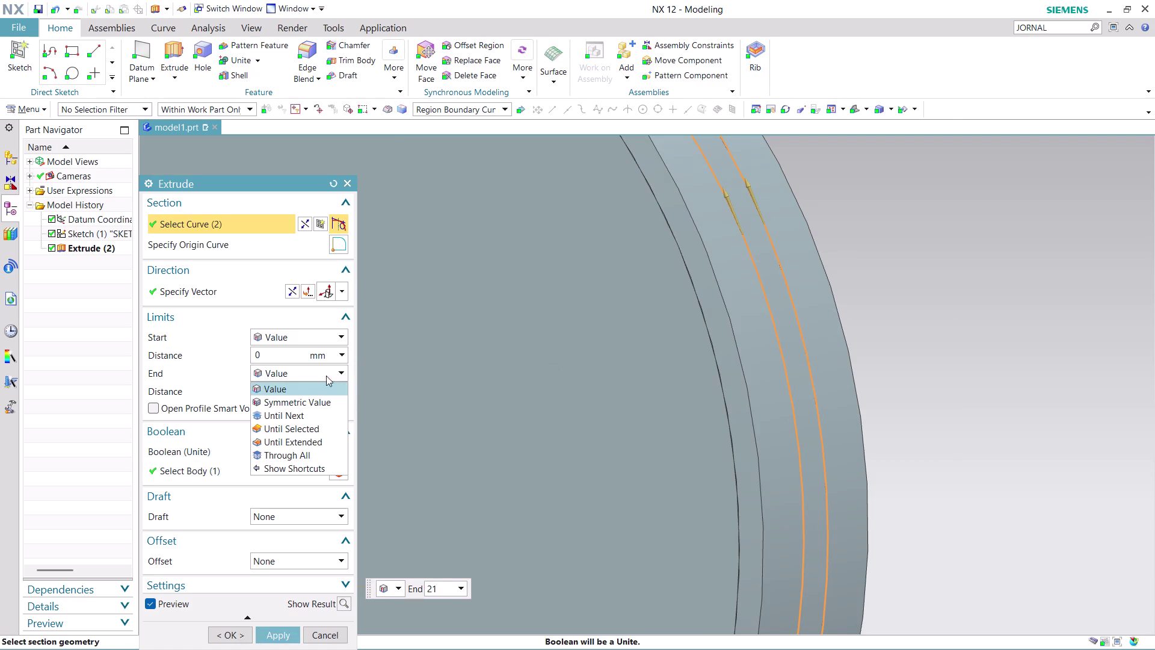
click(315, 399)
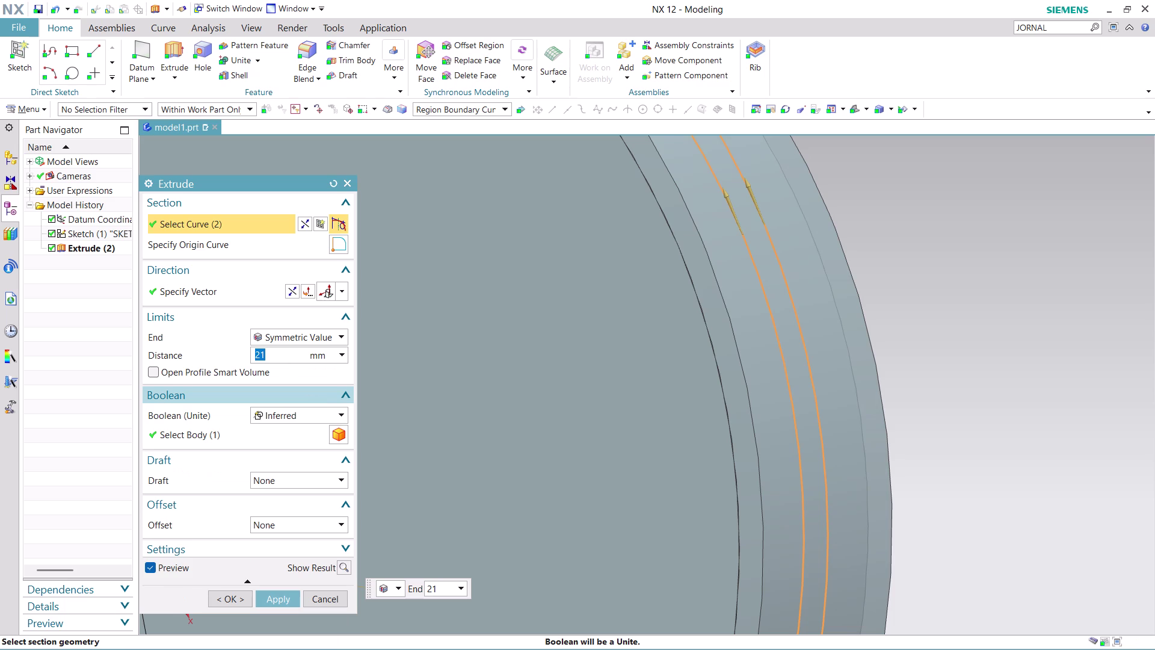
text(2)
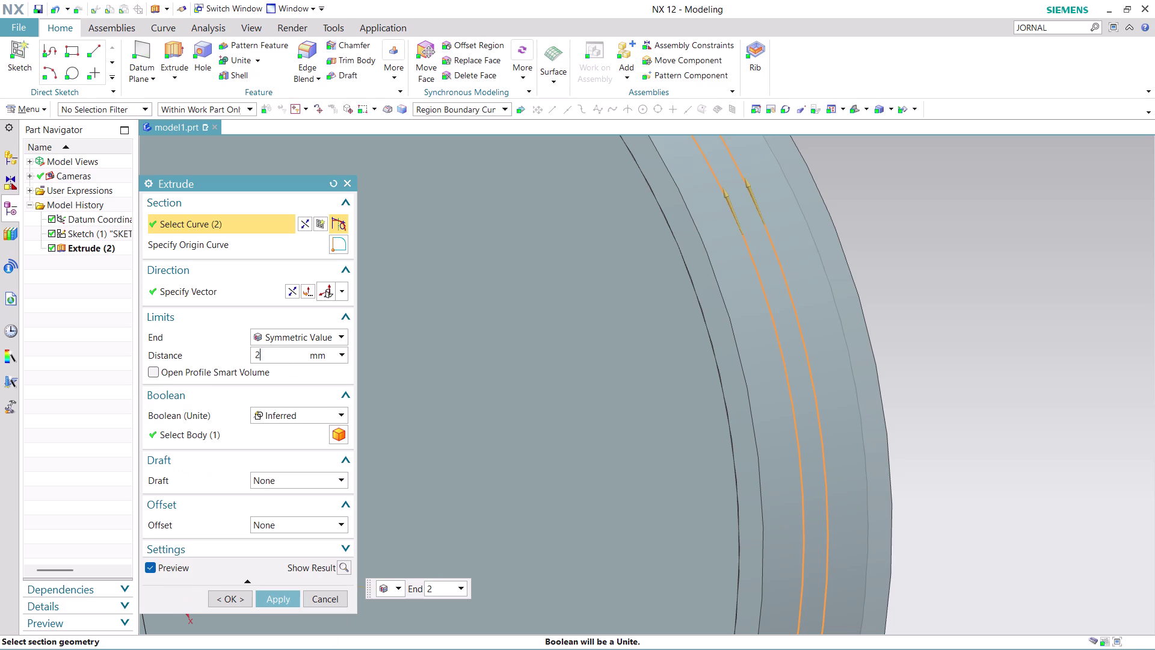
text(4)
click(276, 598)
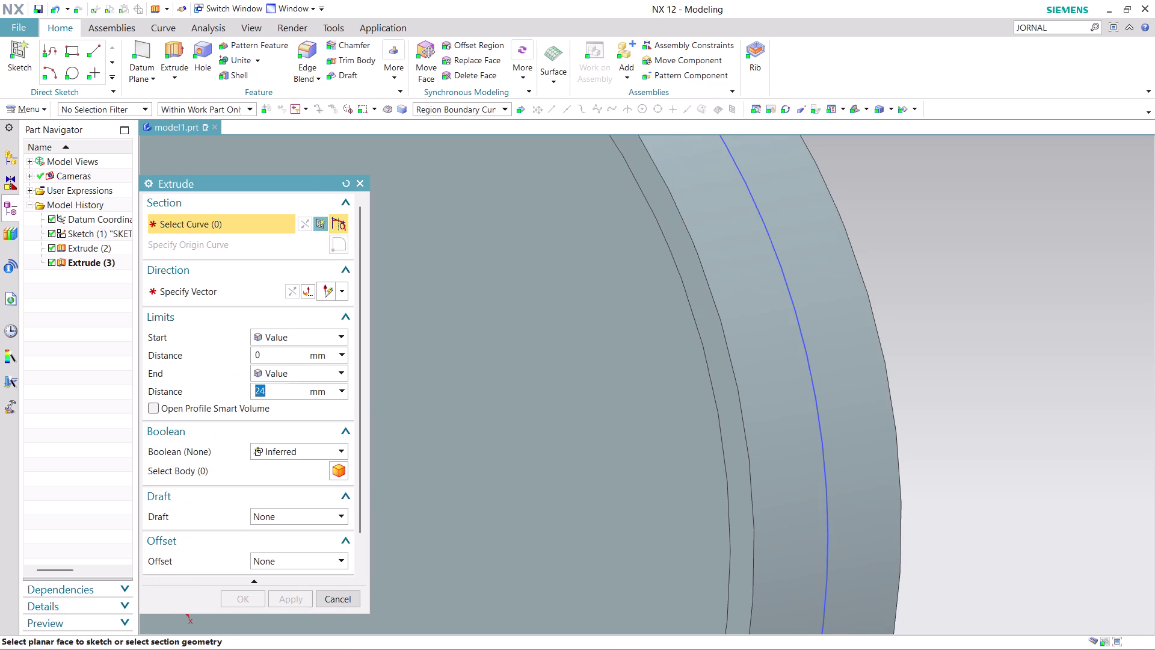
scroll(down, 3)
scroll(up, 3)
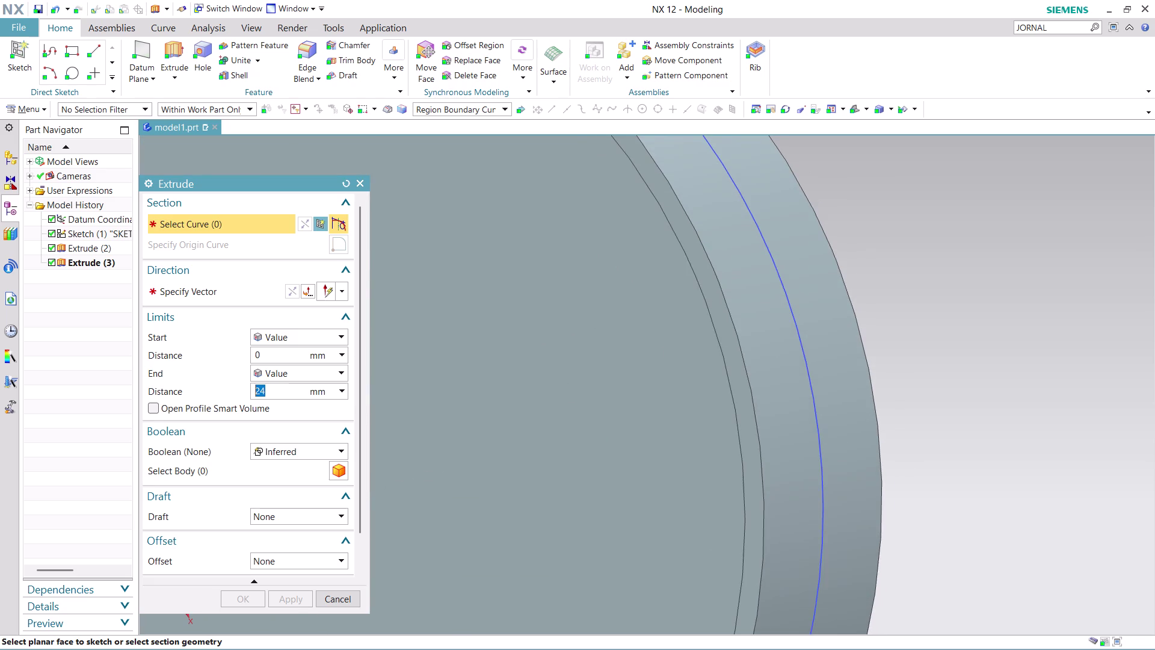
scroll(down, 3)
middle_drag(922, 480, 862, 441)
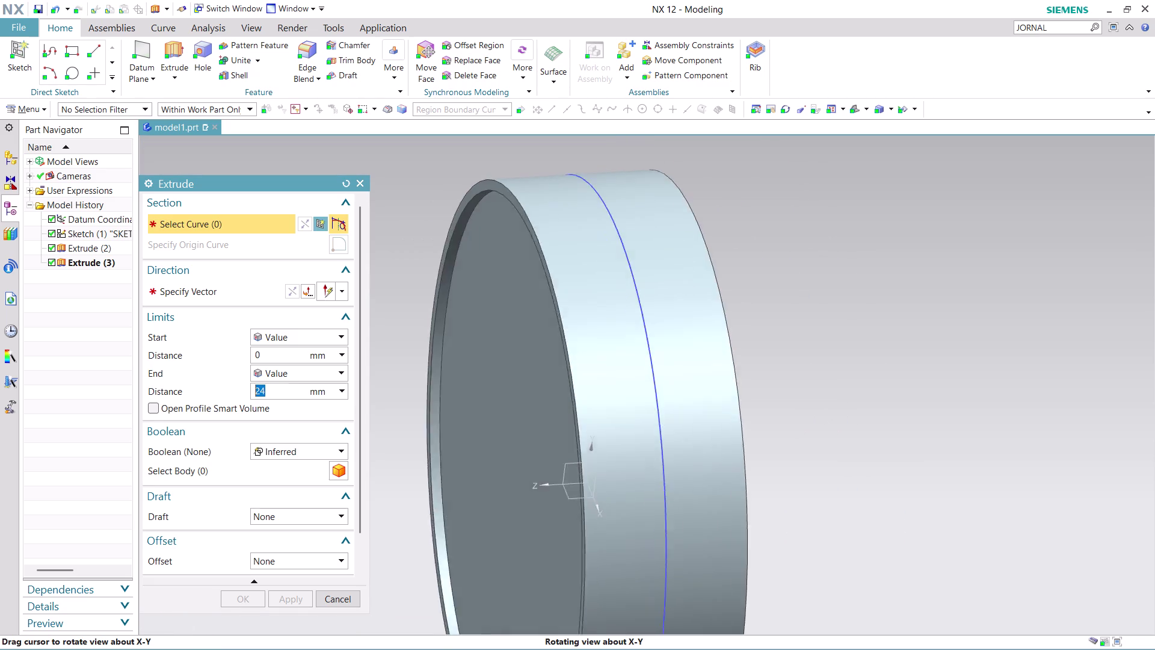
middle_drag(862, 440, 889, 421)
middle_drag(899, 424, 928, 448)
middle_click(928, 448)
middle_drag(928, 448, 933, 443)
scroll(down, 3)
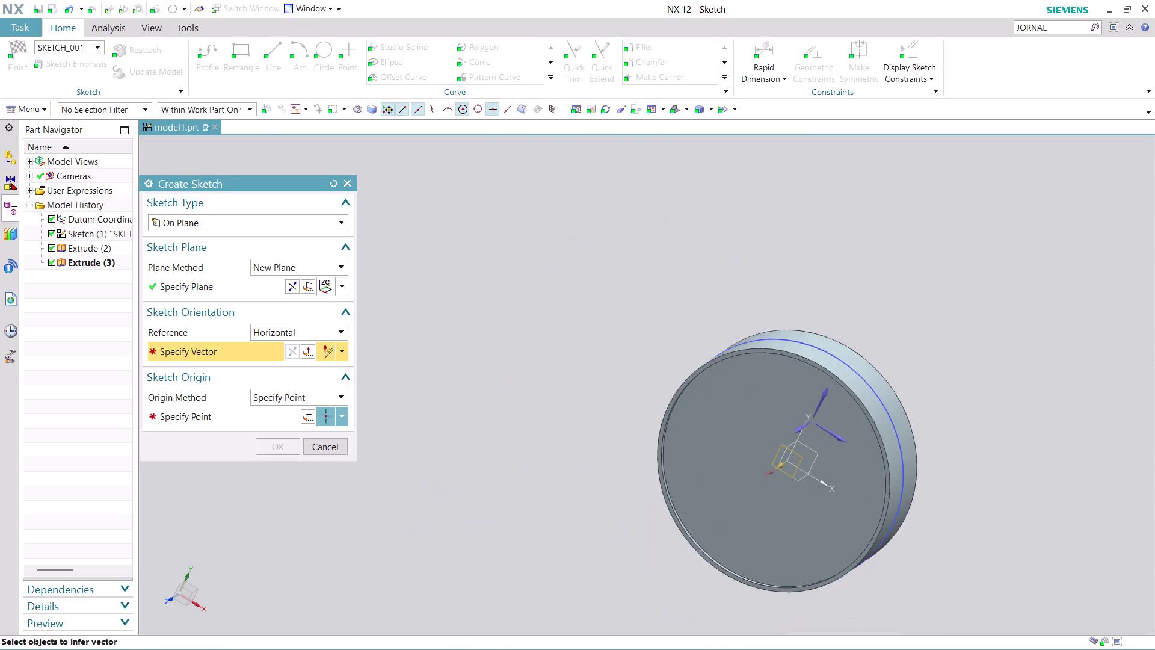
scroll(up, 3)
scroll(down, 3)
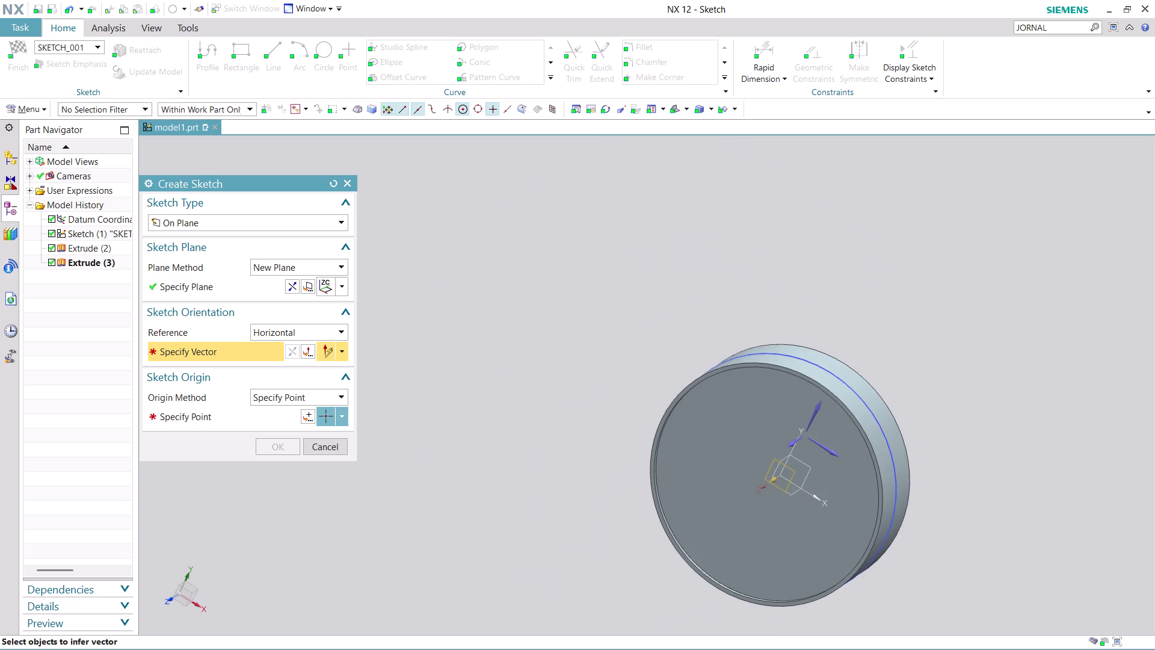
key(ctrl+z)
key(ctrl+z)
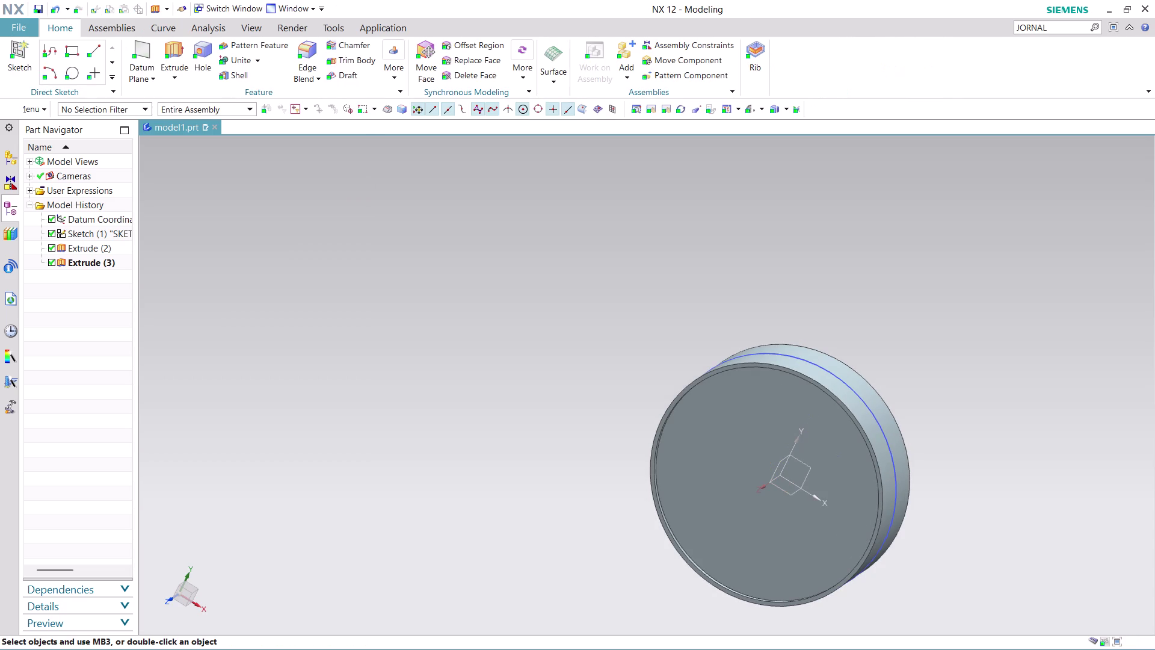
key(ctrl+z)
scroll(down, 3)
scroll(up, 3)
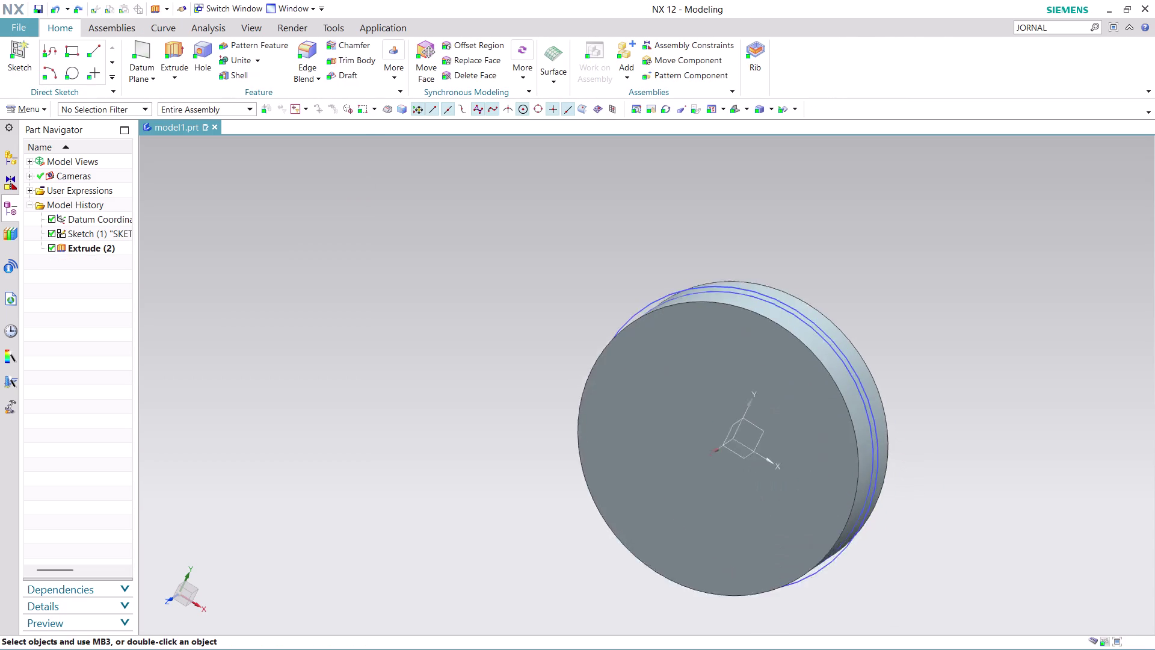
scroll(up, 3)
scroll(up, 3)
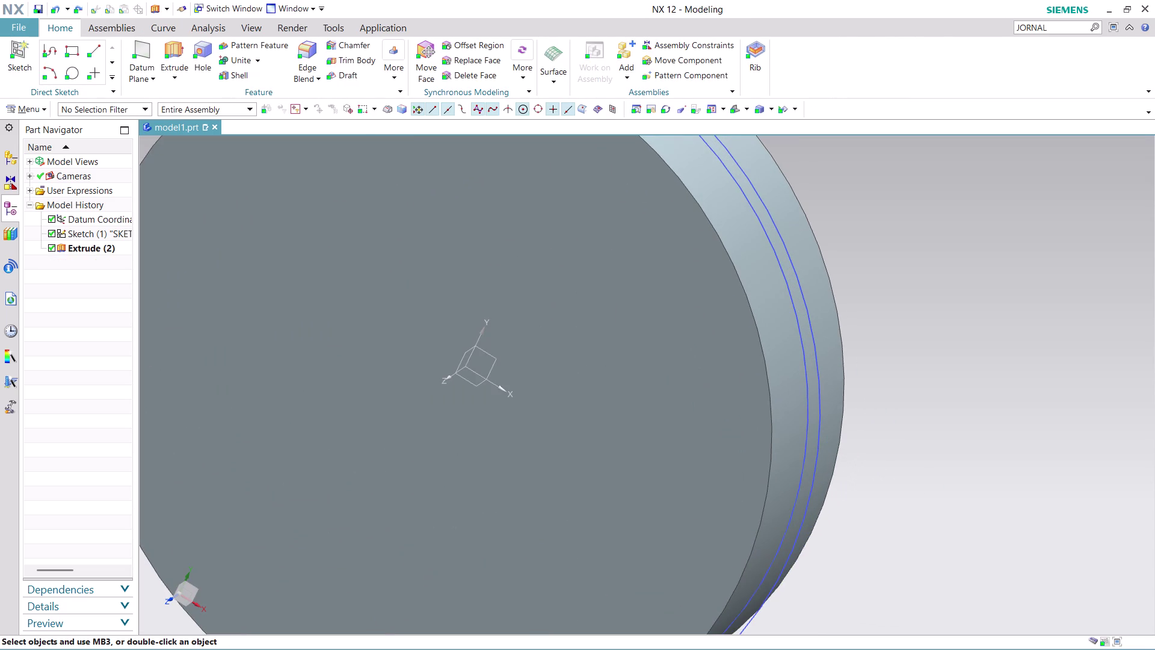
scroll(up, 3)
scroll(down, 3)
scroll(down, 3)
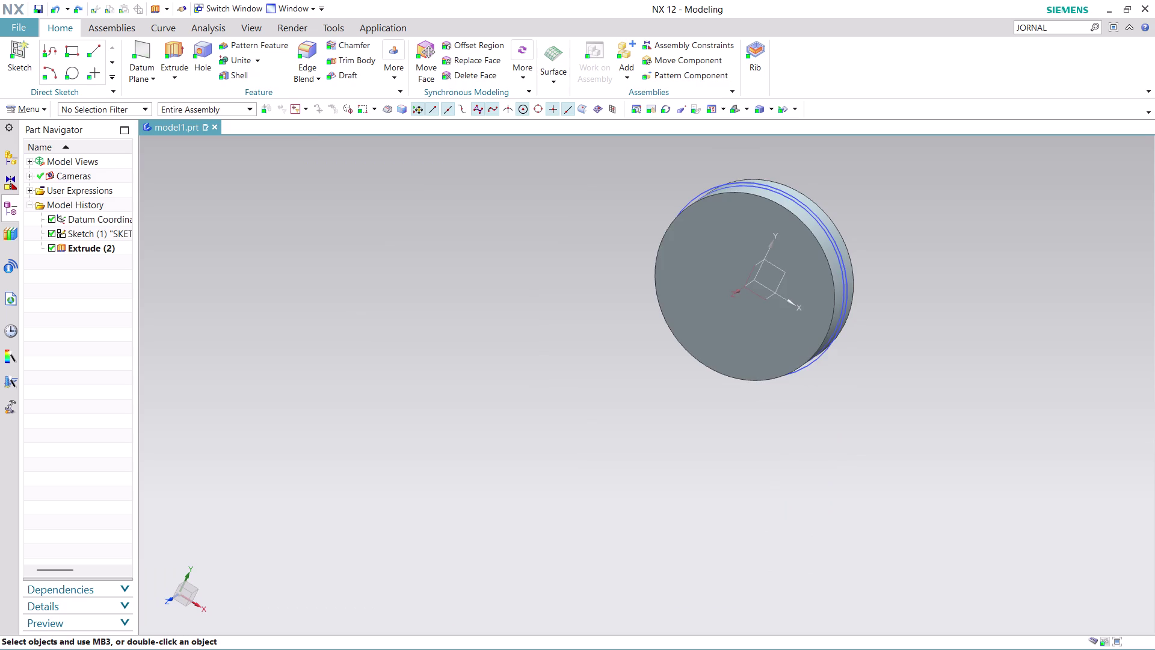
scroll(up, 3)
scroll(up, 3)
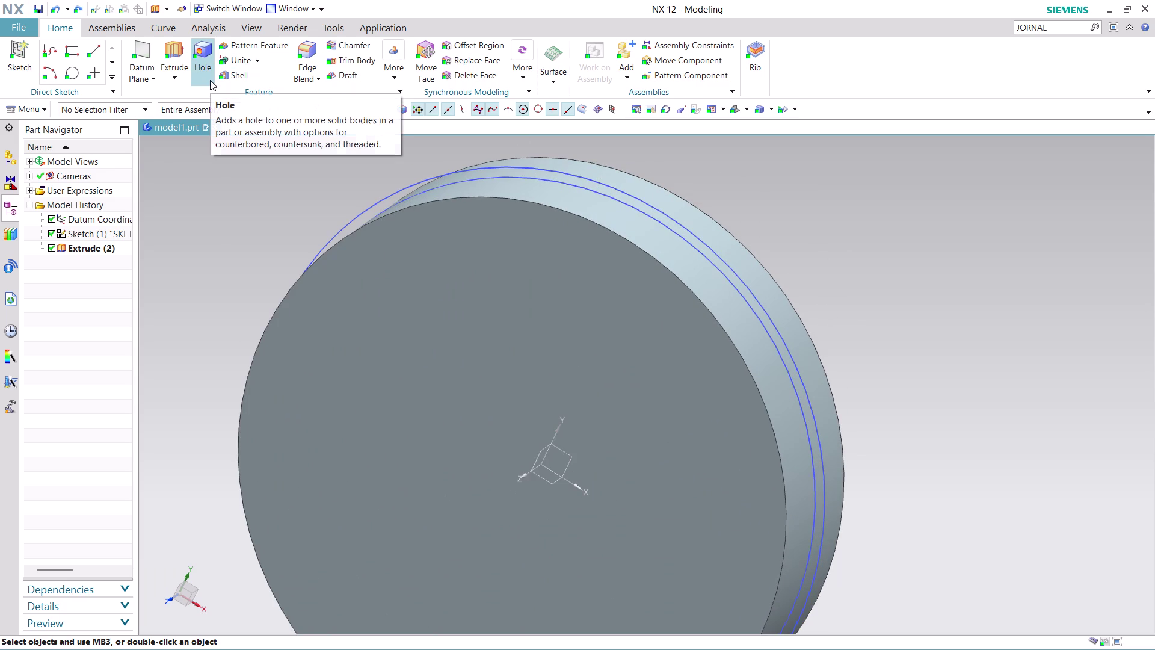
click(177, 46)
scroll(up, 3)
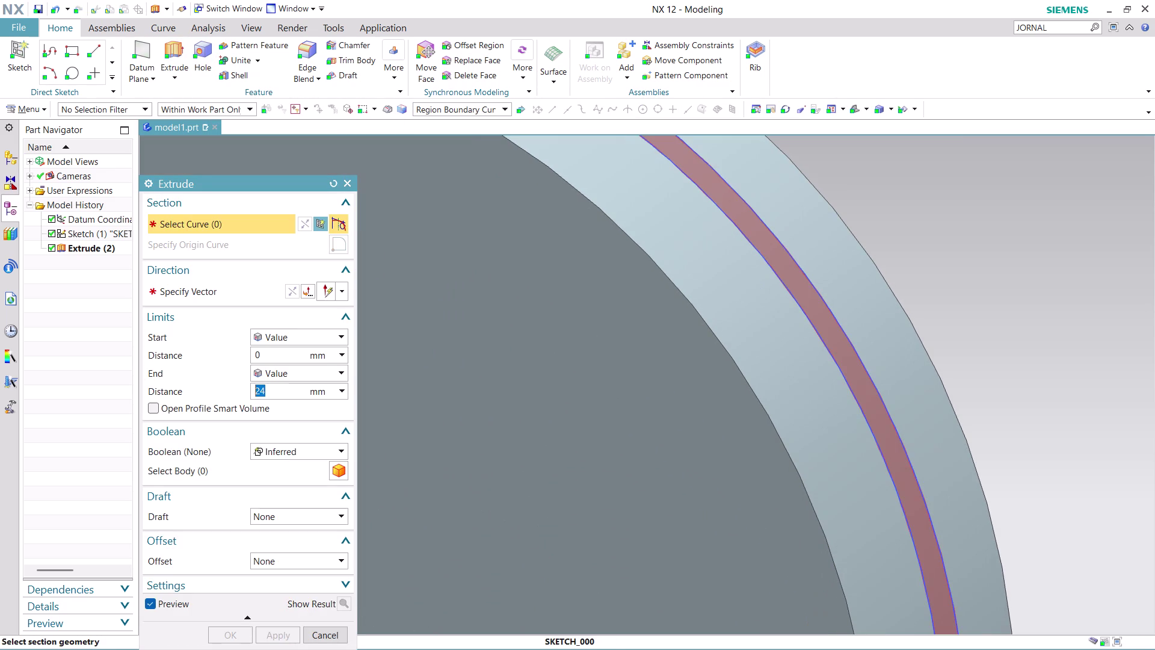
click(821, 309)
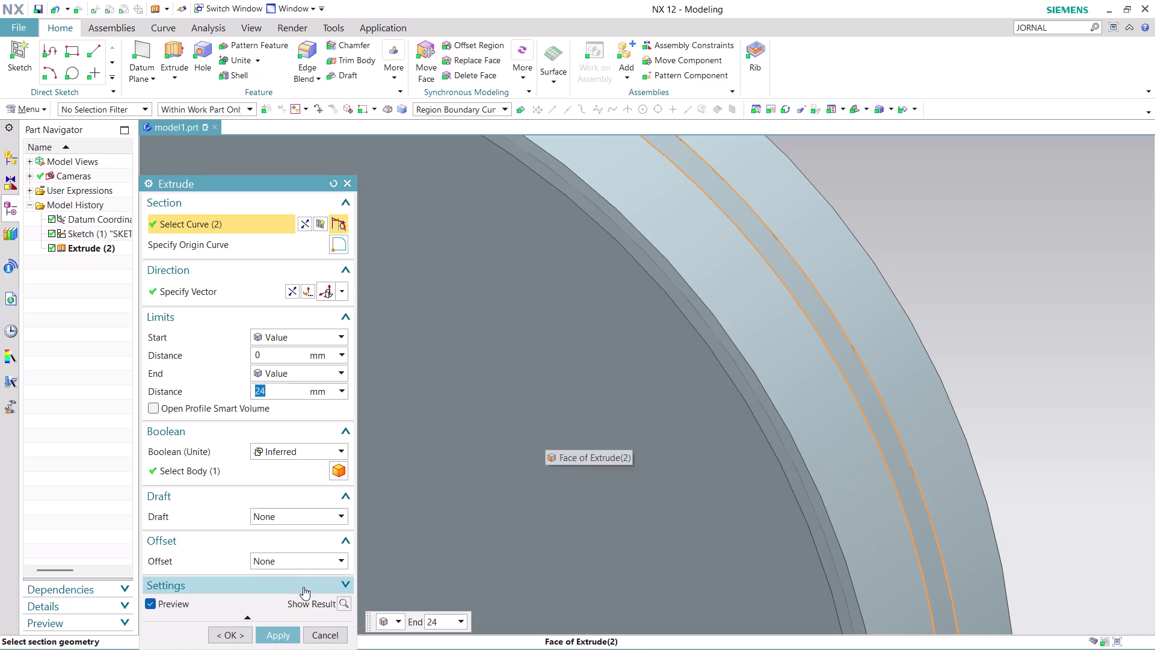
click(288, 636)
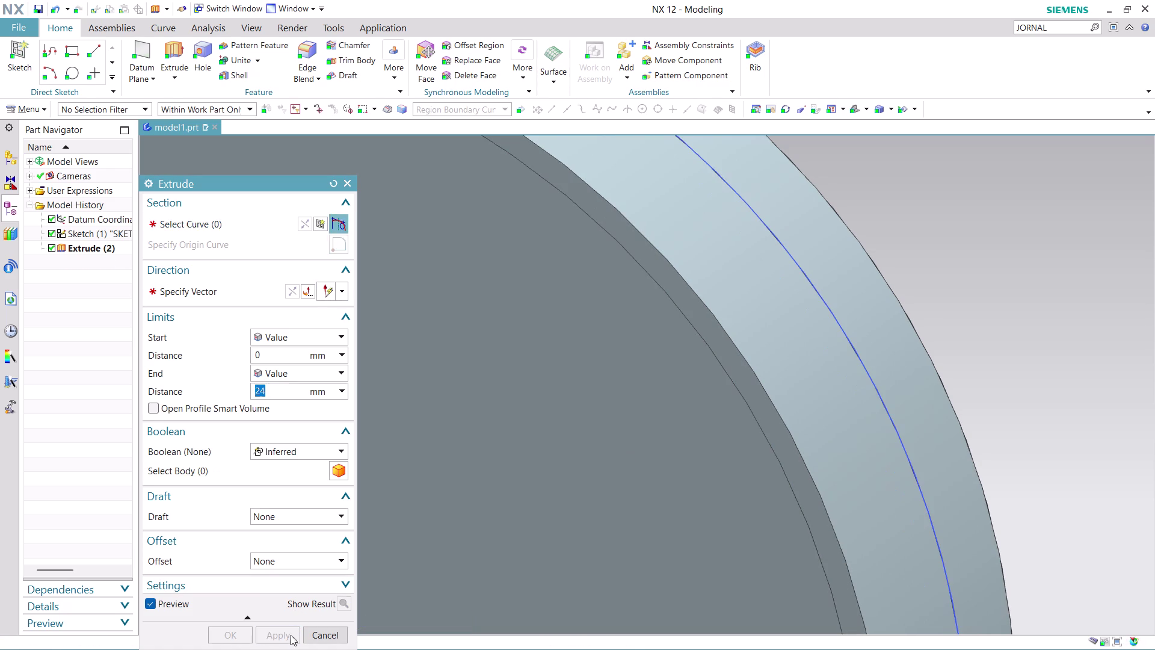
middle_drag(1008, 341, 962, 349)
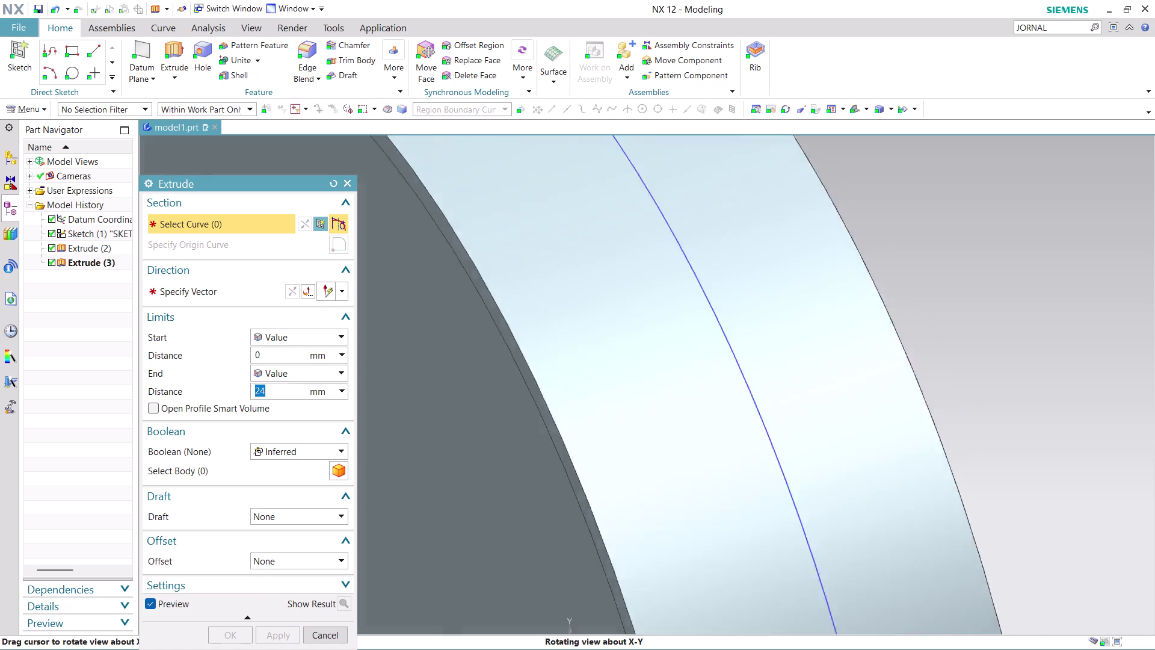
middle_drag(962, 349, 992, 277)
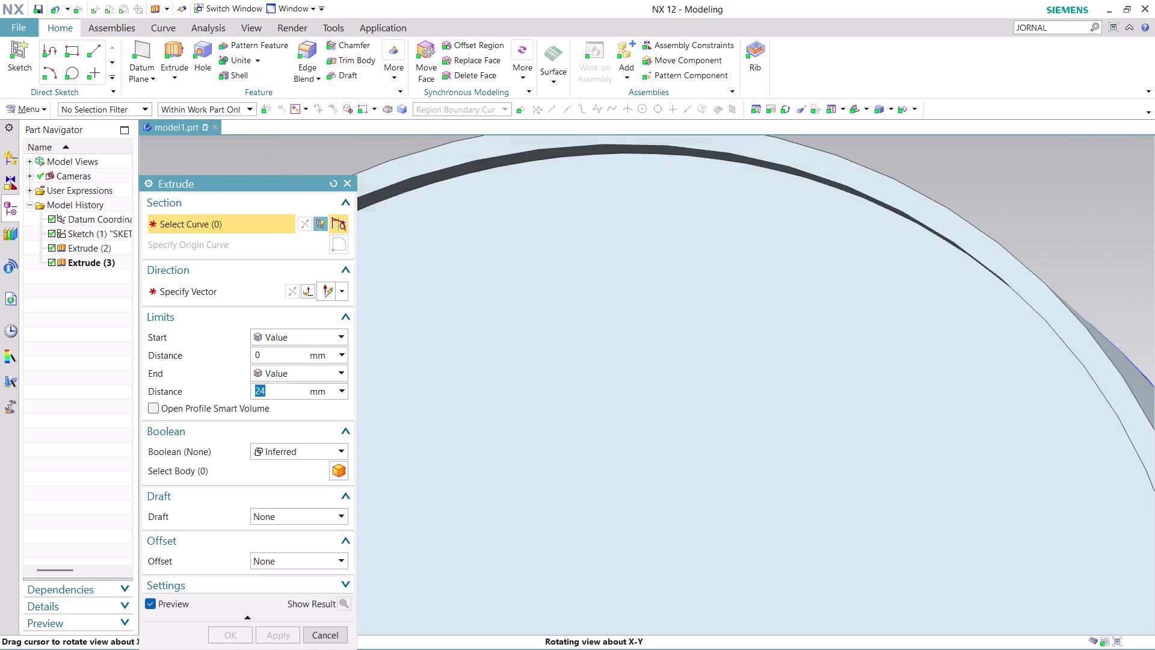
middle_drag(992, 276, 959, 299)
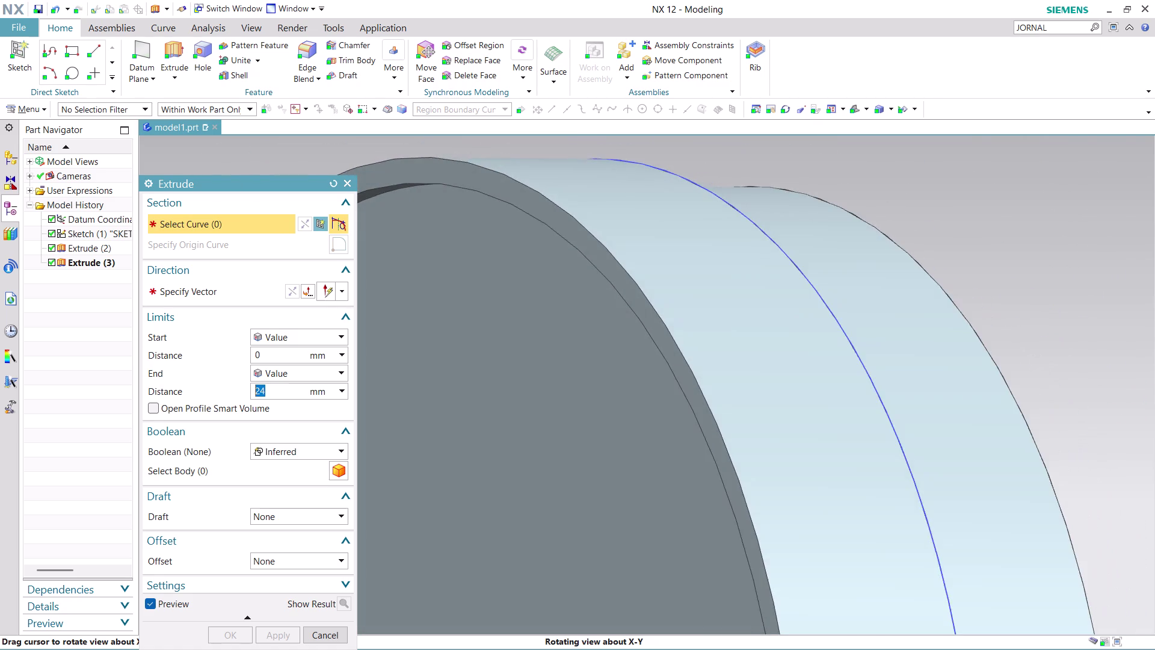
middle_drag(959, 298, 938, 302)
scroll(down, 3)
scroll(up, 3)
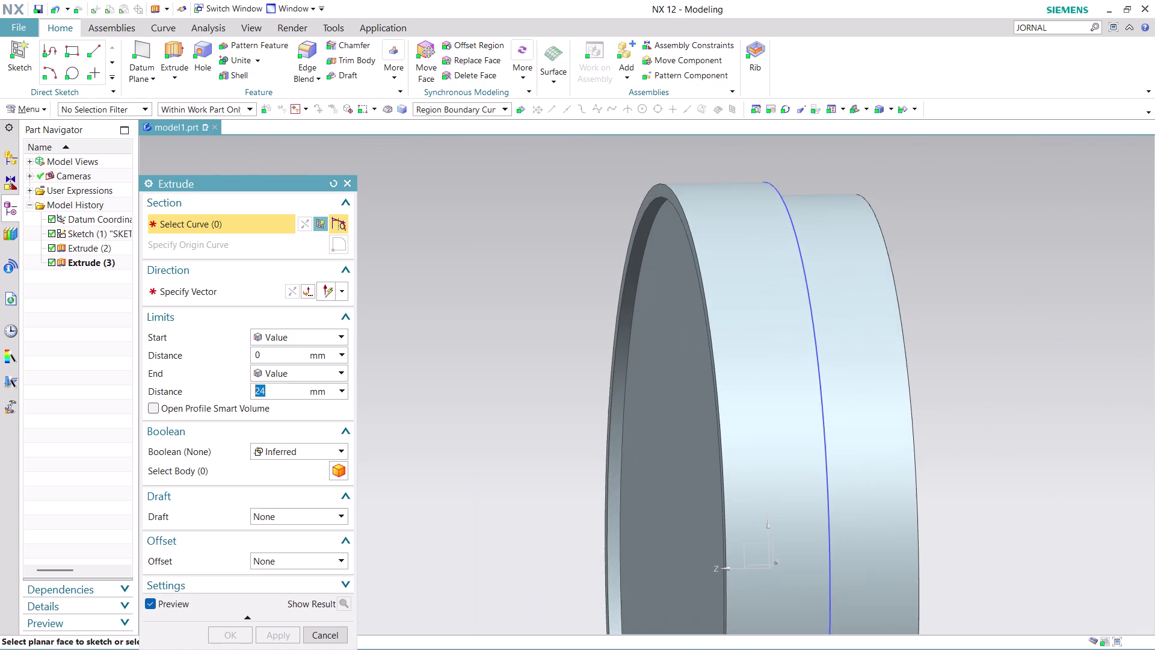
middle_drag(945, 387, 919, 373)
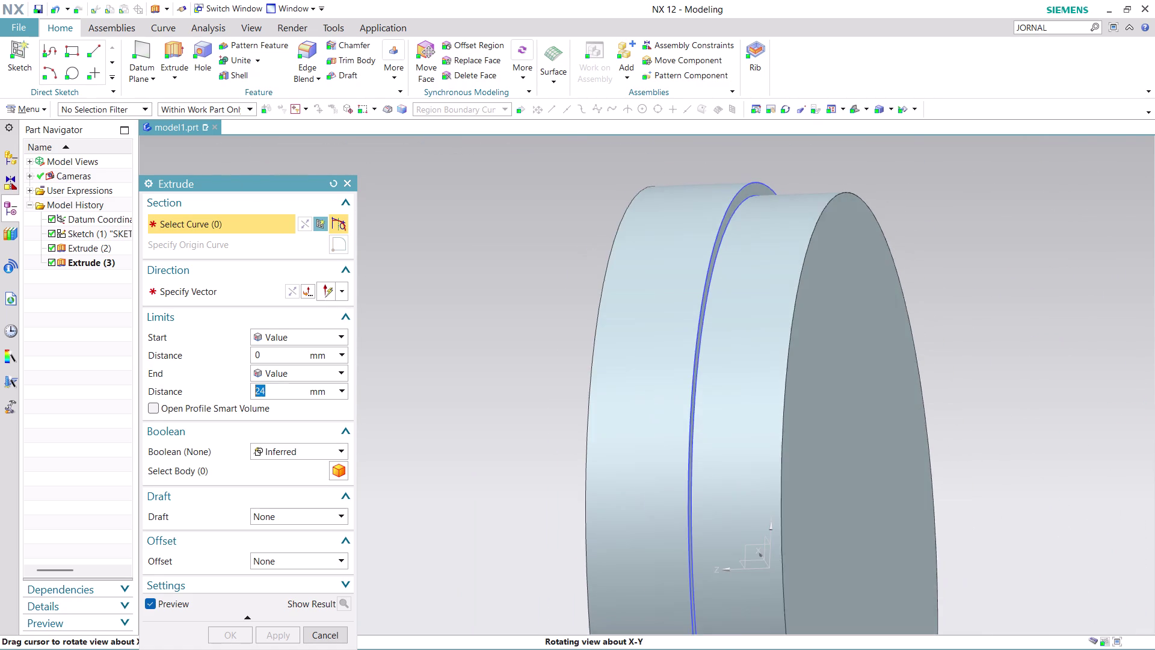
middle_drag(920, 373, 939, 378)
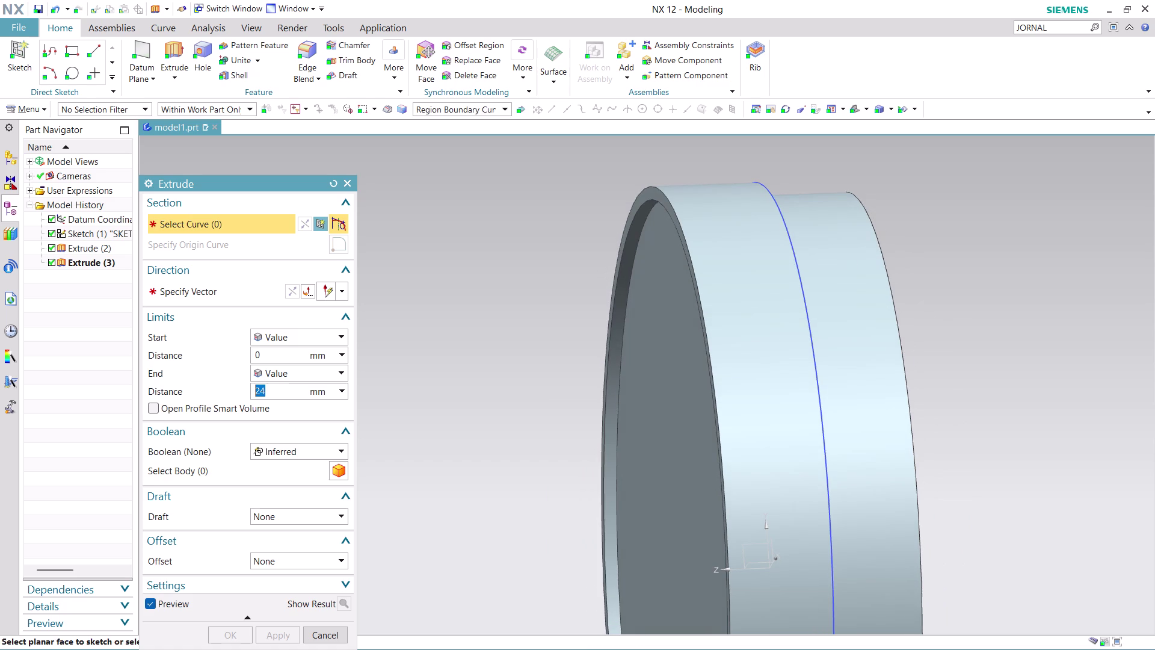
click(326, 637)
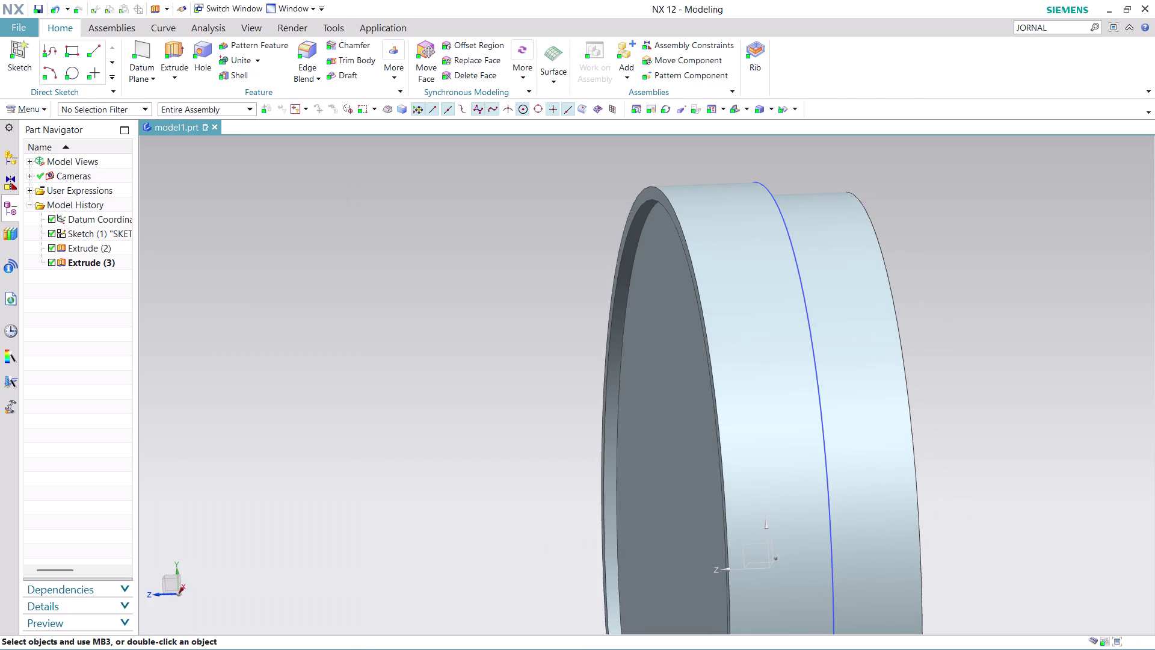
key(ctrl+z)
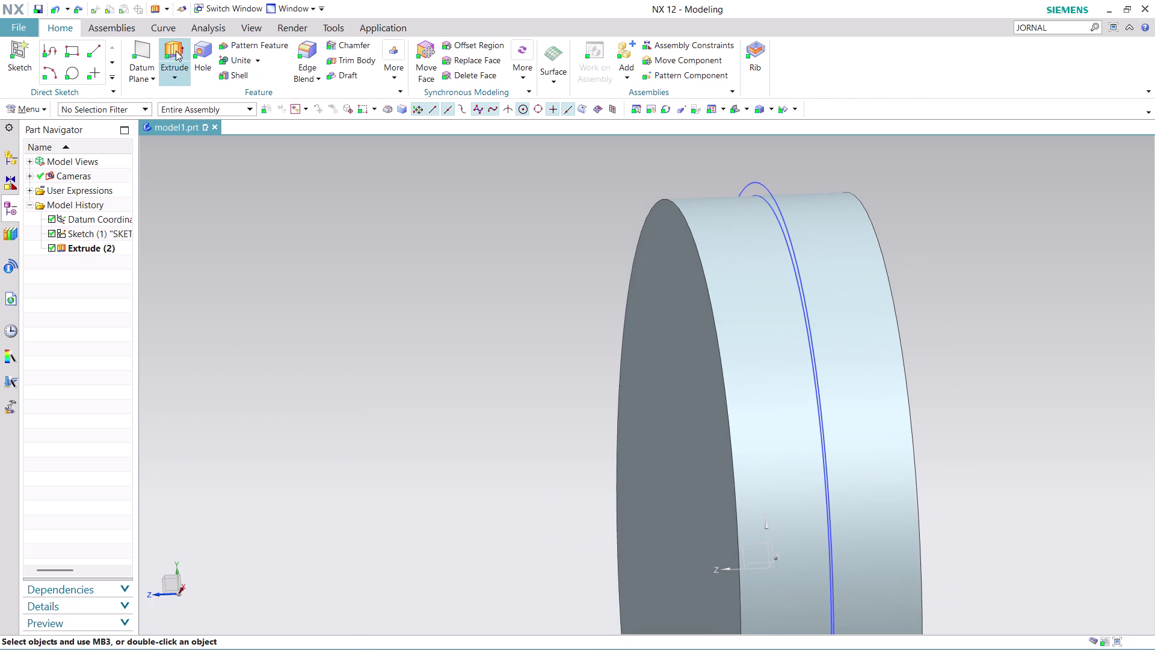
Start a Symmetric Value extrusion and pick the sketch's two ring curves.
click(176, 50)
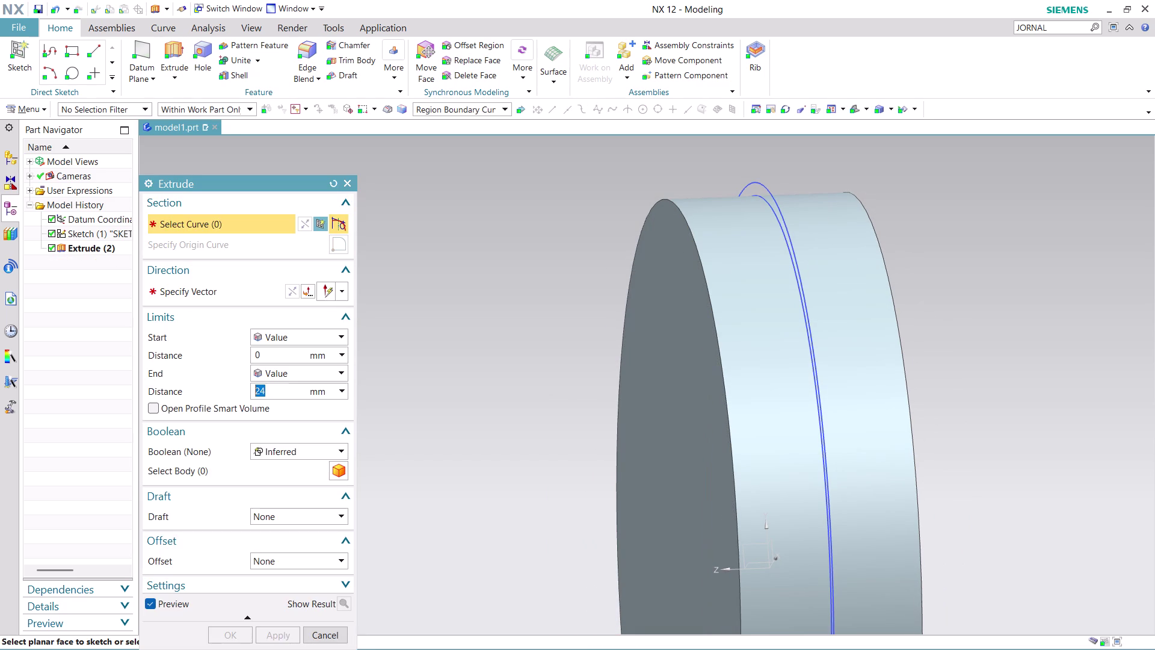
click(327, 372)
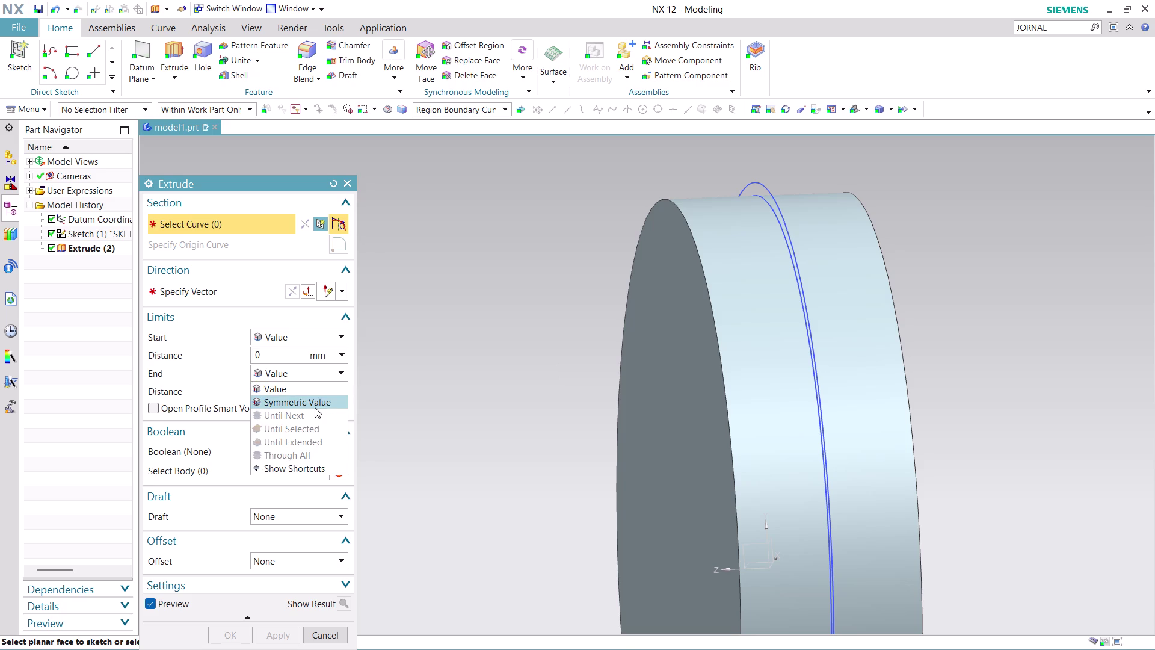
click(315, 407)
middle_drag(990, 339, 1051, 326)
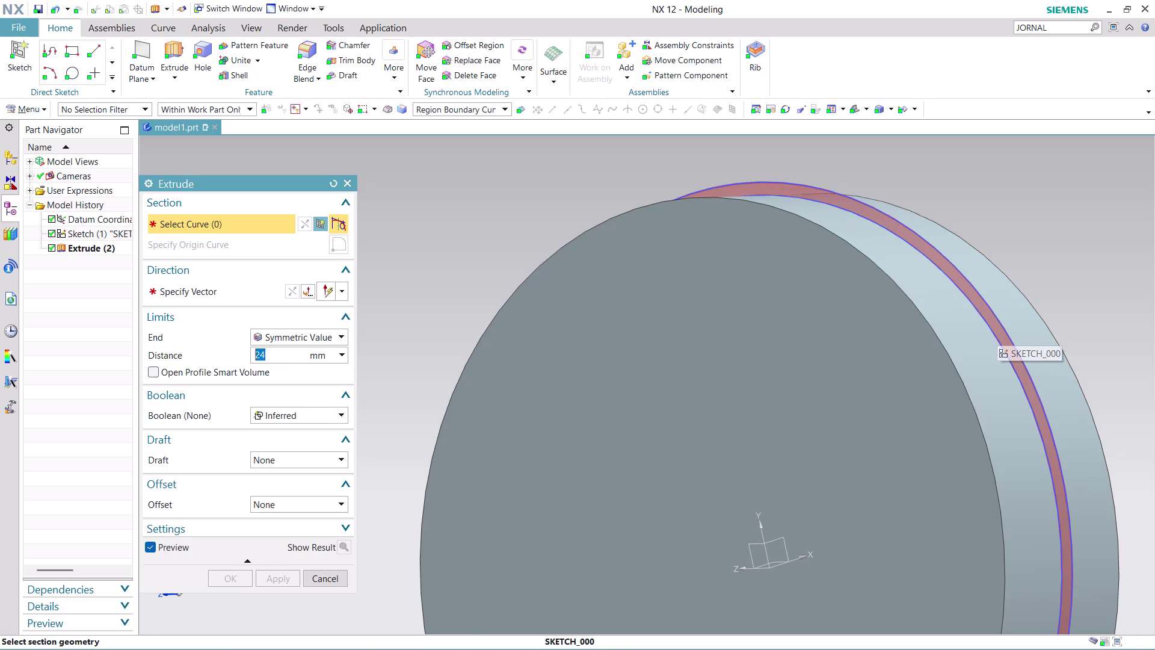
click(997, 330)
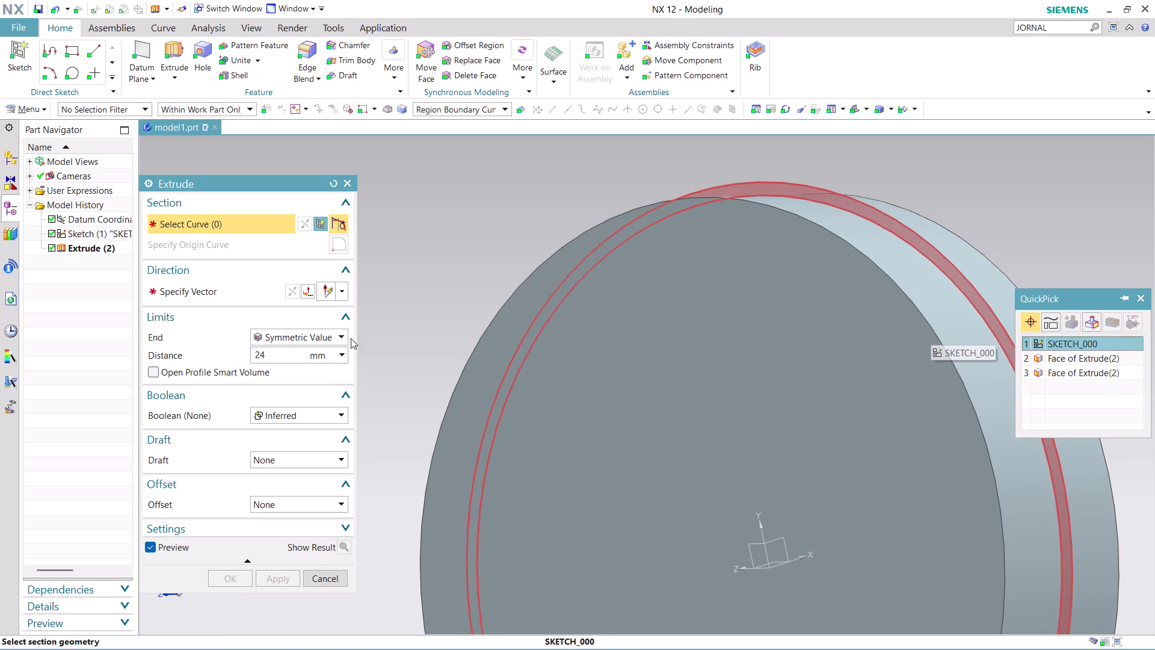
click(289, 352)
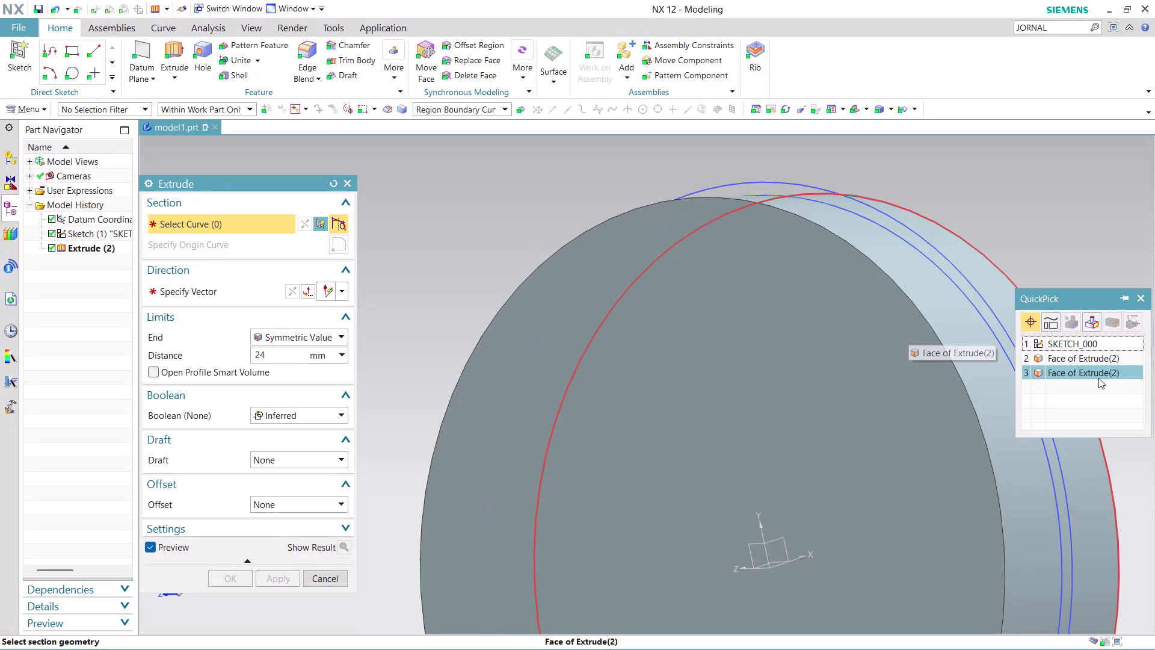
click(1072, 346)
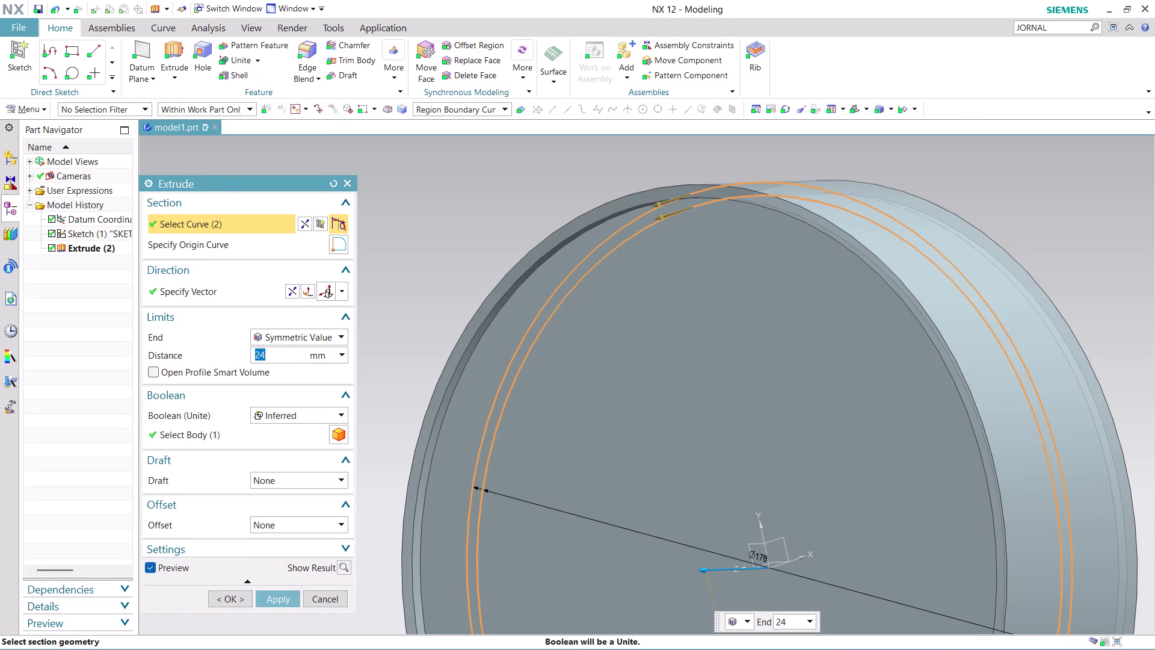
Extrude the ring by 24/2 to each side, apply, and close the dialog.
text(2)
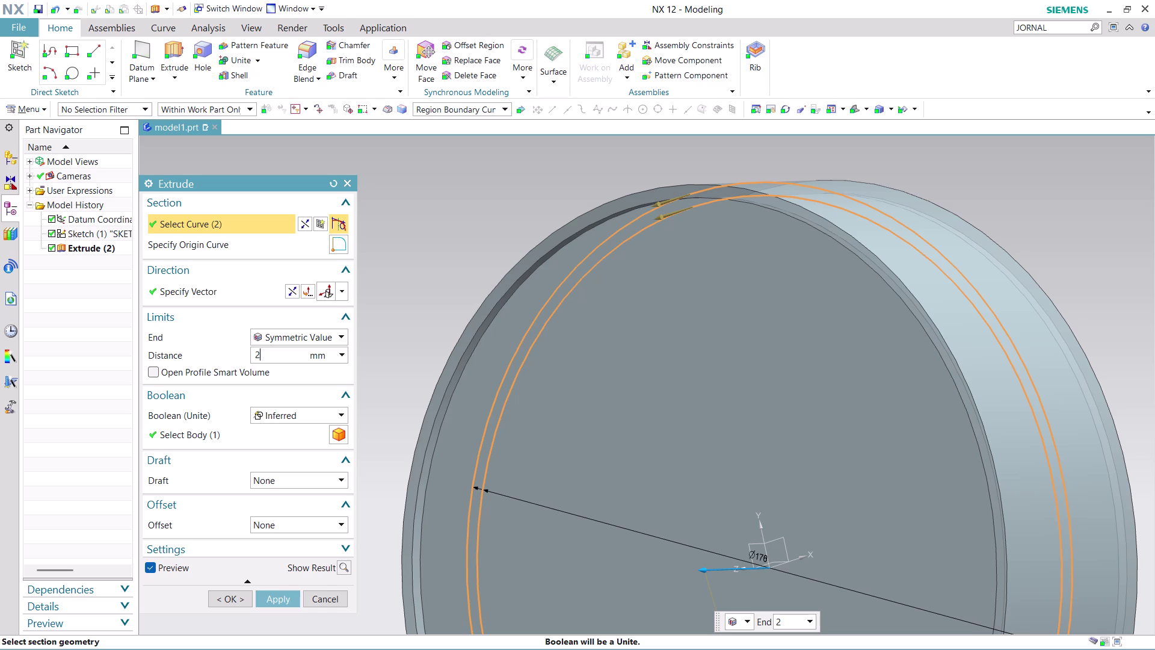
text(4/)
key(2)
click(271, 594)
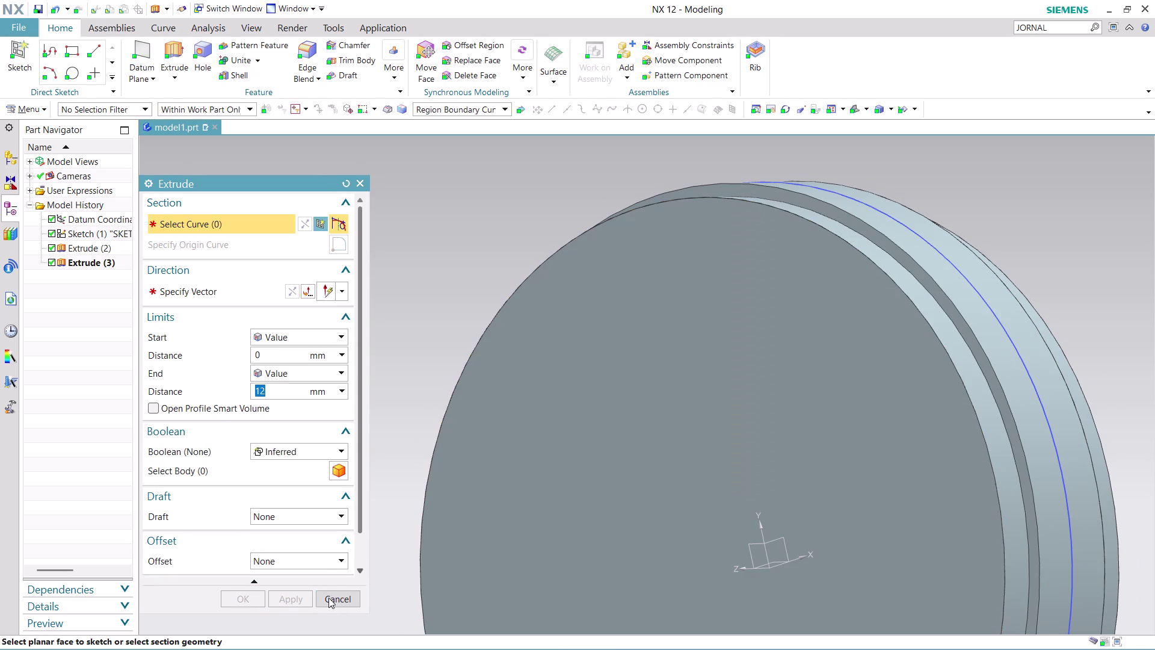
click(344, 596)
scroll(down, 3)
scroll(up, 3)
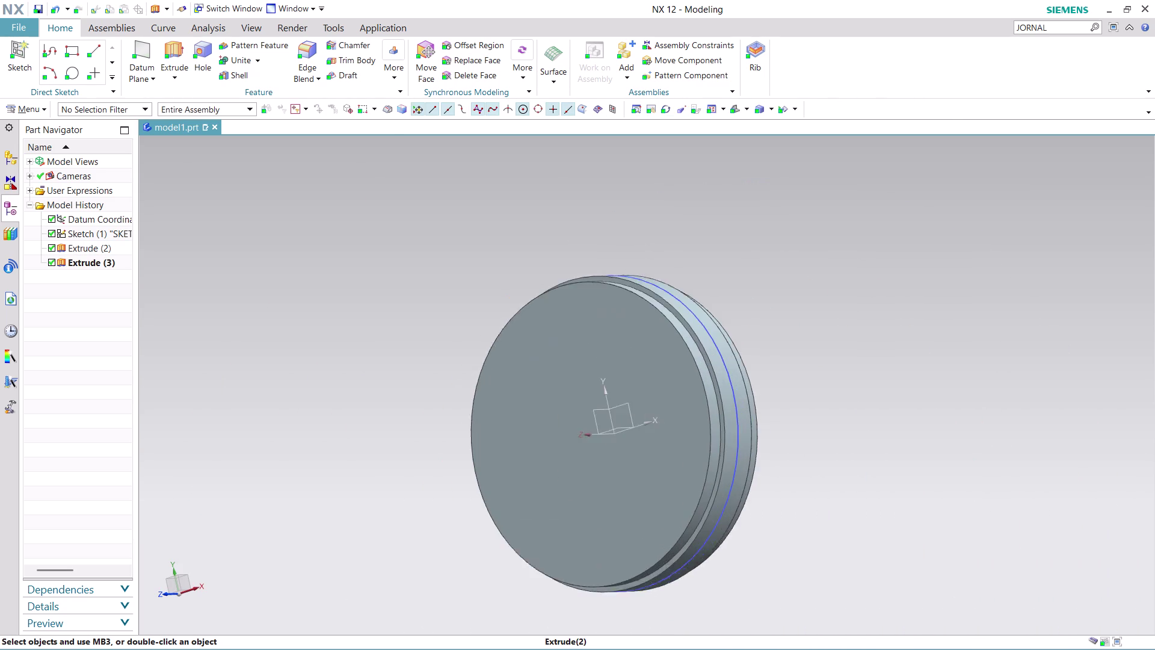
scroll(up, 3)
middle_drag(832, 447, 891, 382)
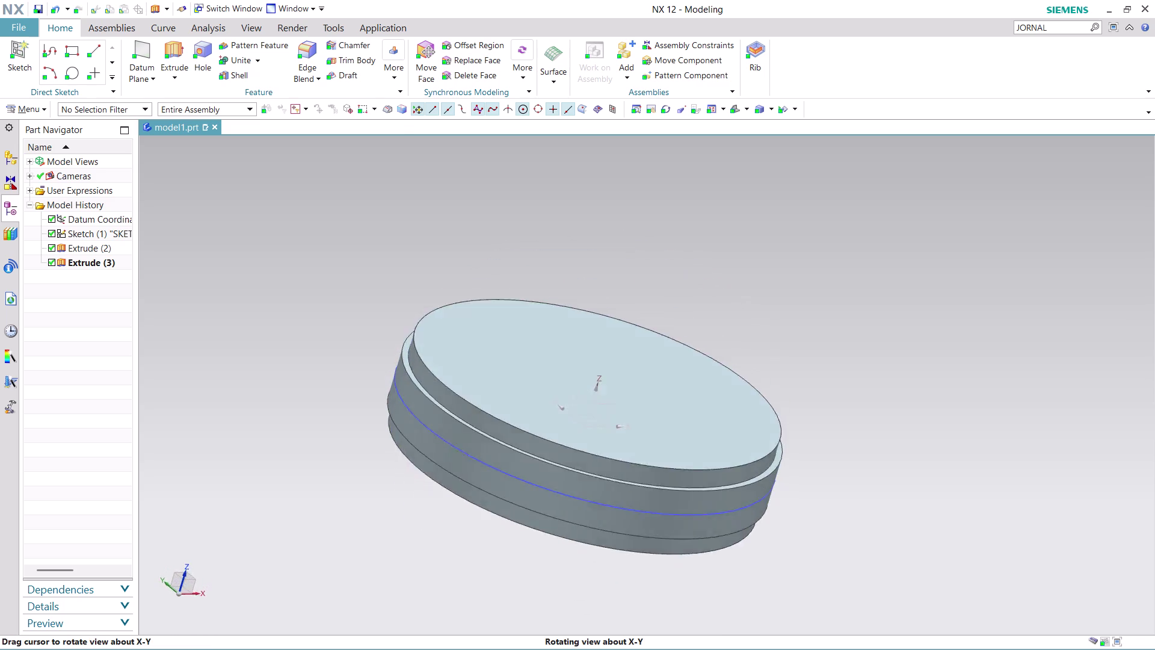
middle_drag(891, 382, 886, 369)
middle_click(885, 366)
middle_click(876, 361)
middle_drag(871, 365, 792, 423)
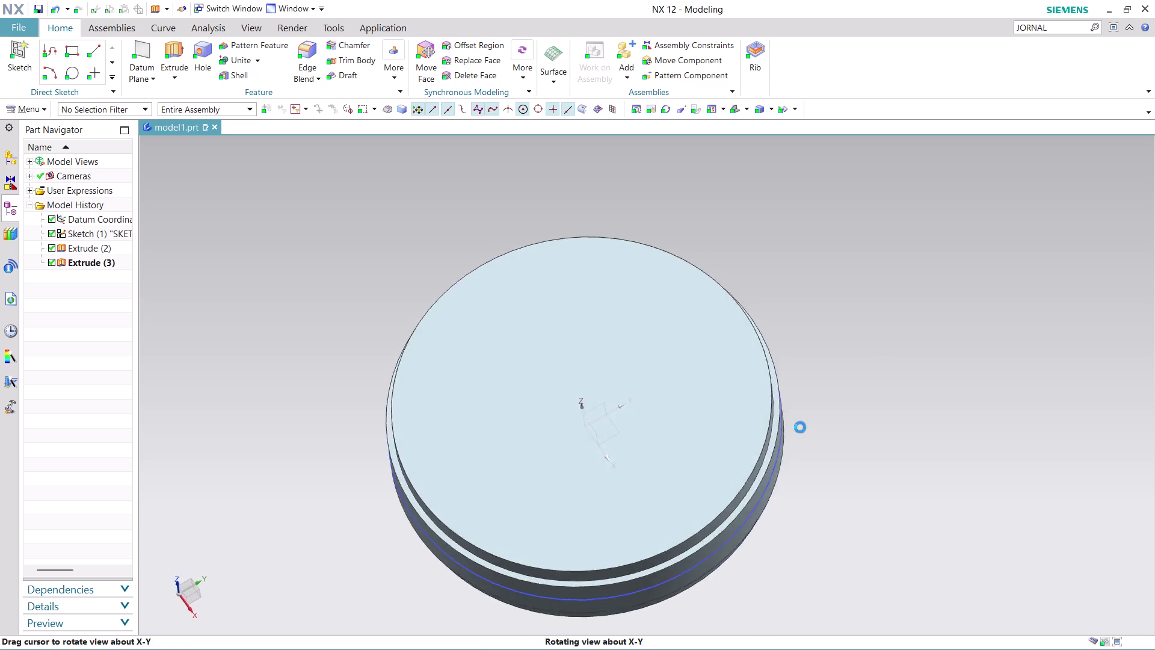
middle_drag(793, 424, 798, 425)
middle_drag(802, 428, 793, 468)
middle_drag(793, 467, 807, 449)
middle_click(807, 448)
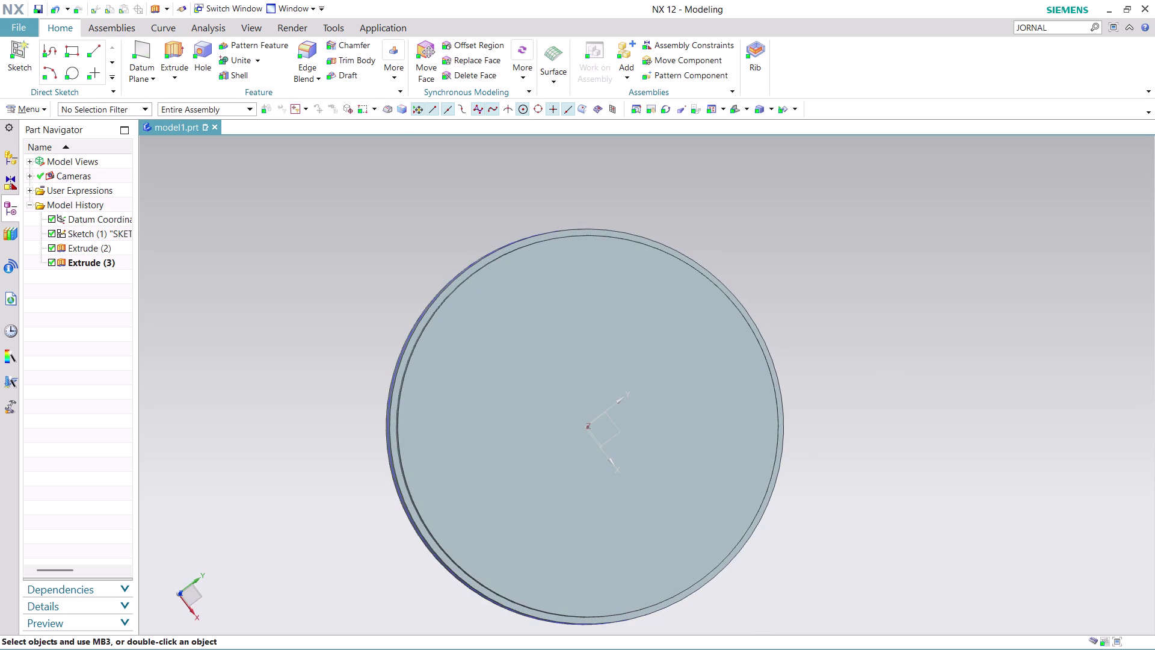